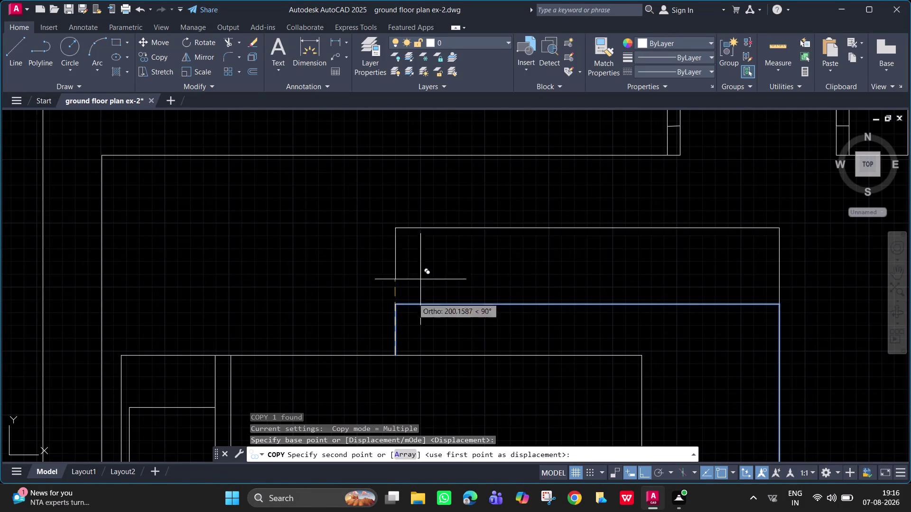
Pan and zoom across the floor plan to bring the target bedroom into view.
scroll(down, 3)
scroll(down, 3)
scroll(down, 3)
middle_drag(500, 181, 502, 230)
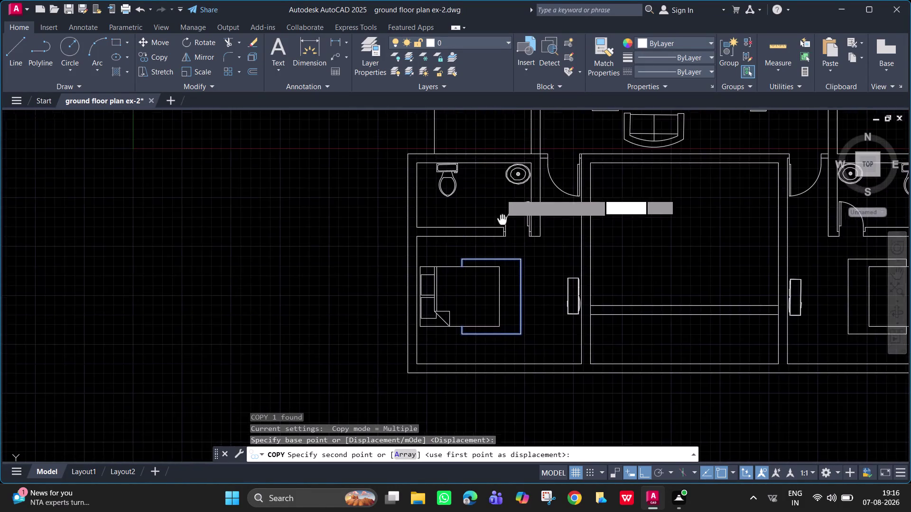
middle_drag(502, 230, 483, 317)
scroll(down, 3)
middle_drag(482, 197, 472, 336)
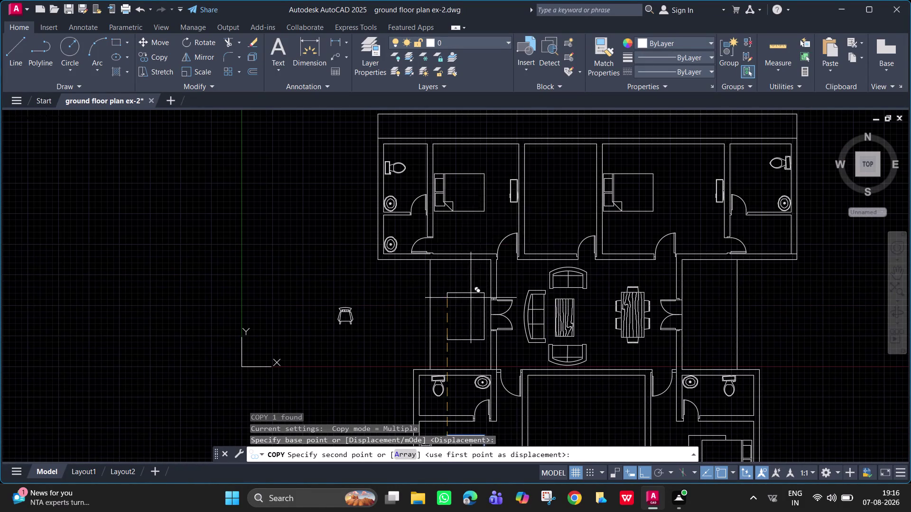
scroll(up, 3)
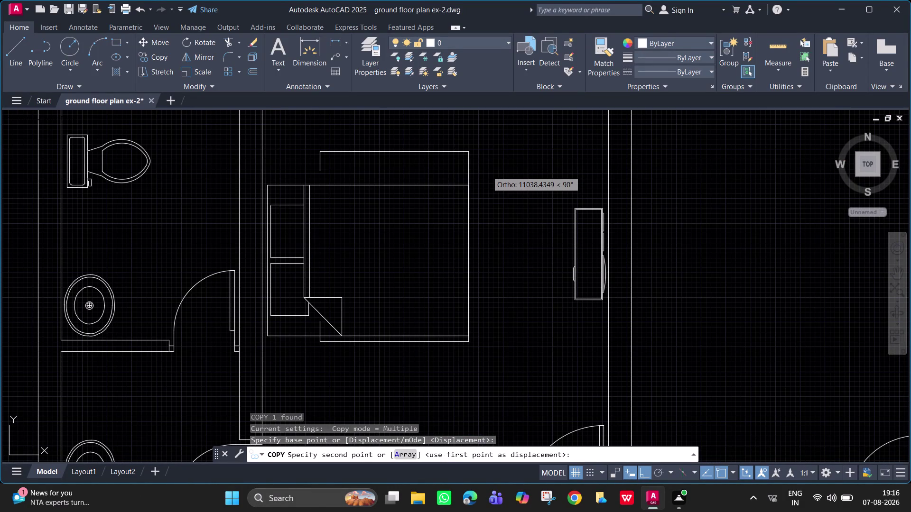
With Ortho off, place the outline copy at the bedroom's wall corner and end copying.
key(F8)
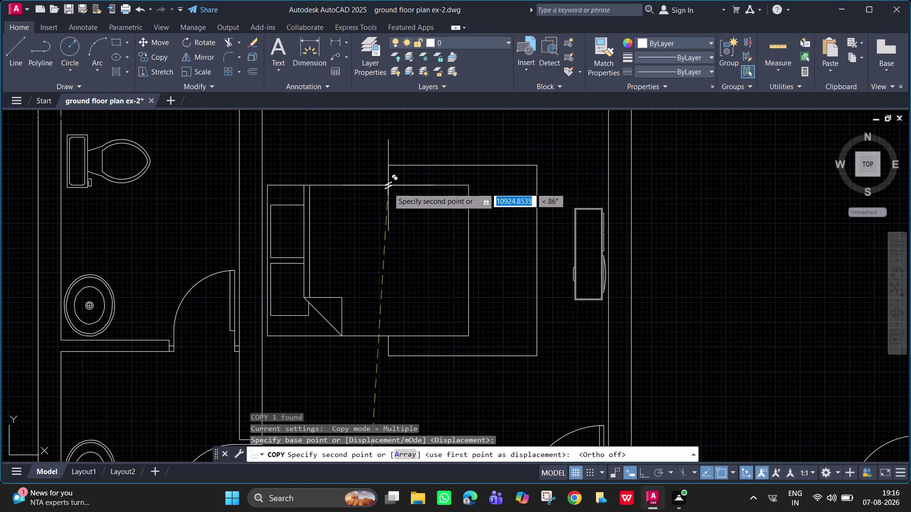
scroll(up, 3)
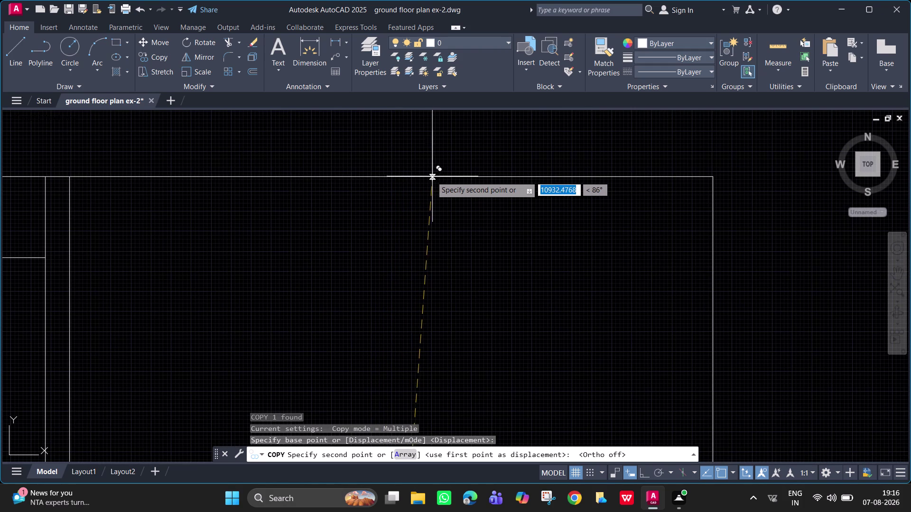
click(399, 178)
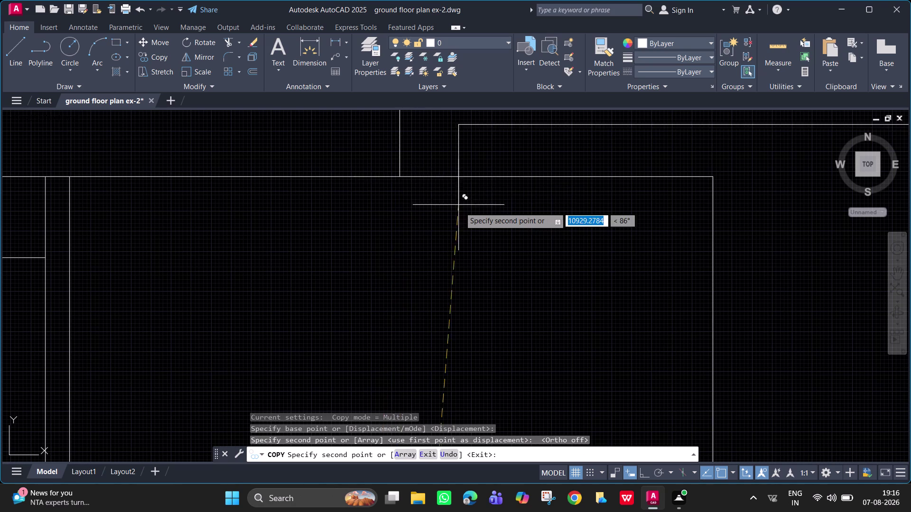
scroll(down, 3)
key(Escape)
key(grave)
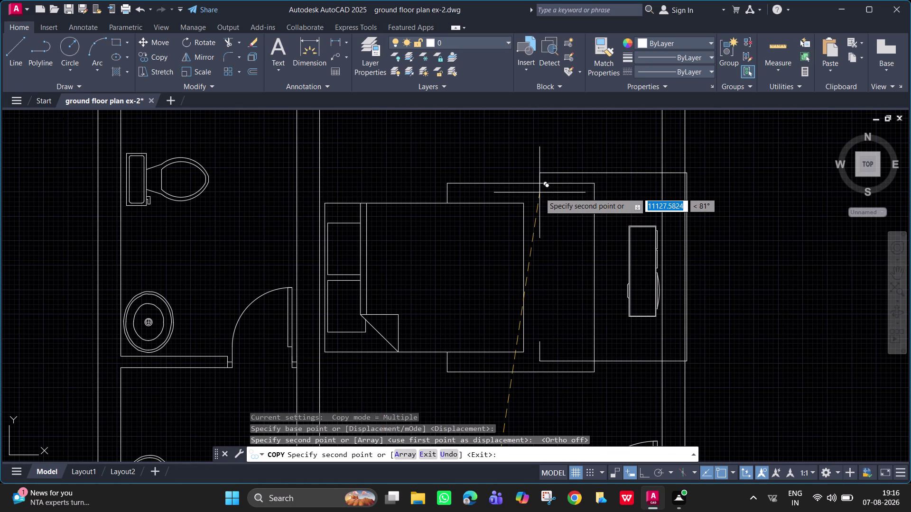
key(Escape)
key(Escape)
scroll(up, 3)
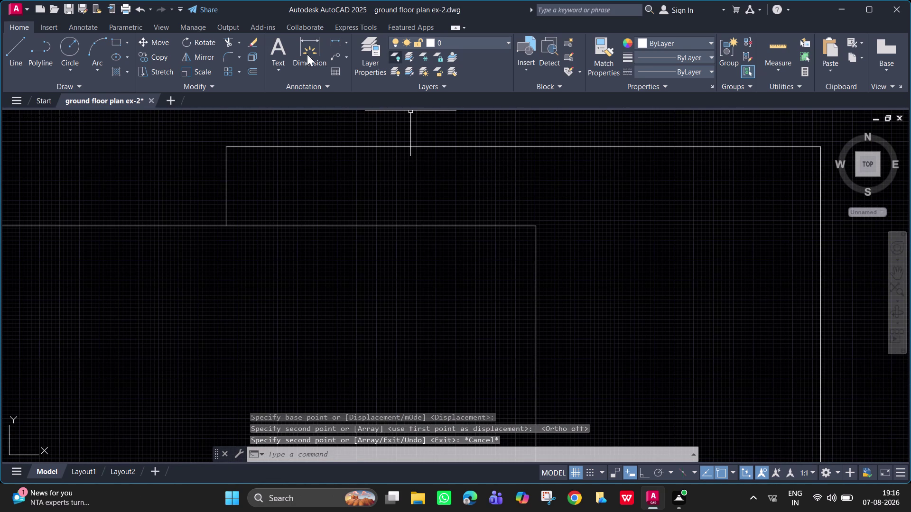
Measure between the two wall corners with a linear dimension, then cancel it.
click(338, 41)
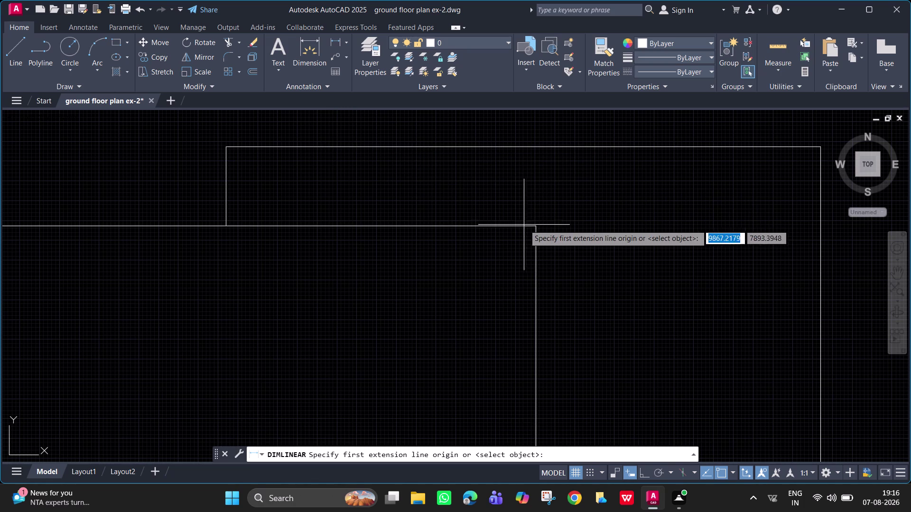
click(536, 227)
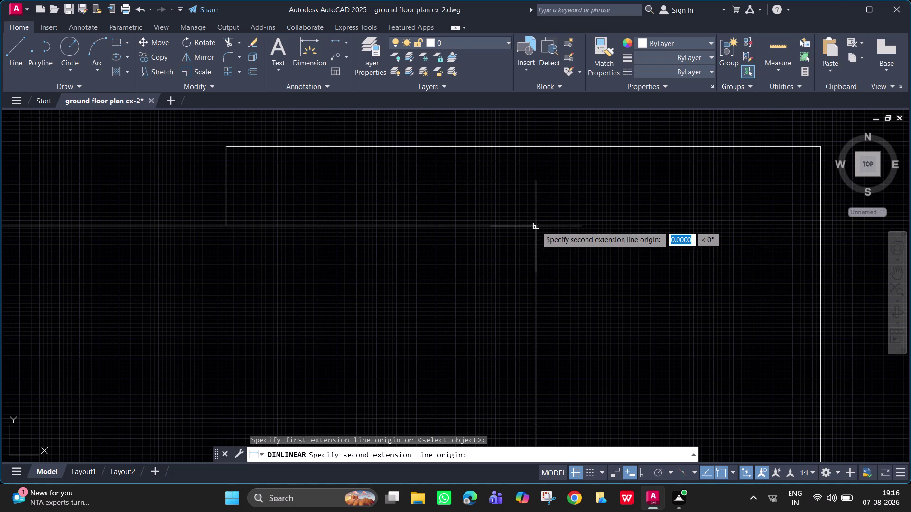
click(226, 228)
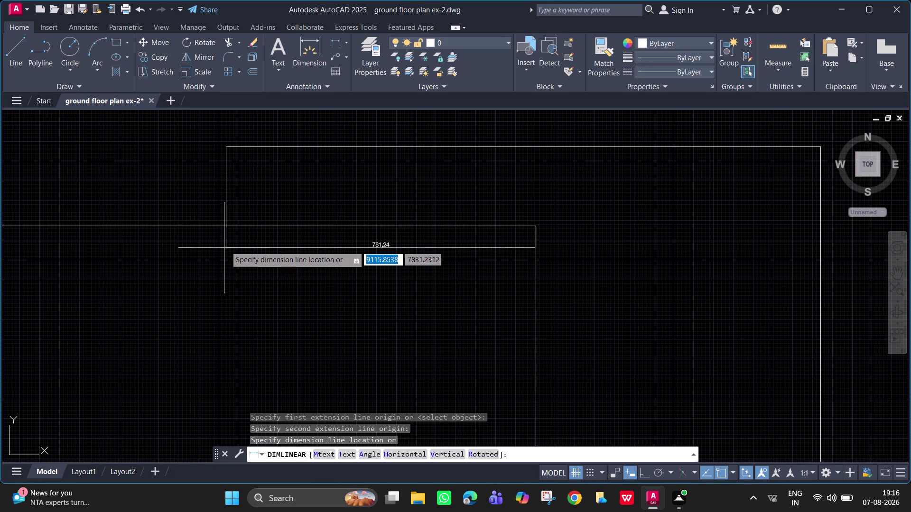
key(Escape)
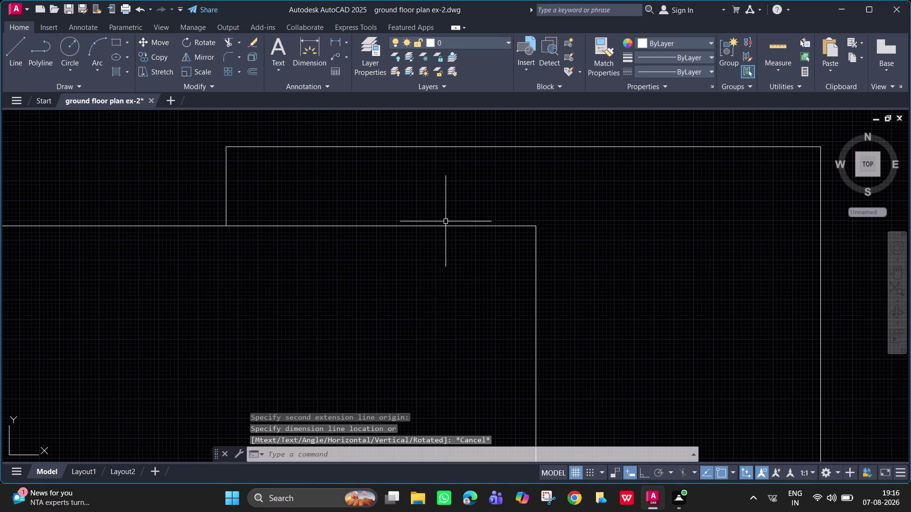
Draw a short vertical guide line tracked 962 units from the room's wall corner.
key(l)
key(Return)
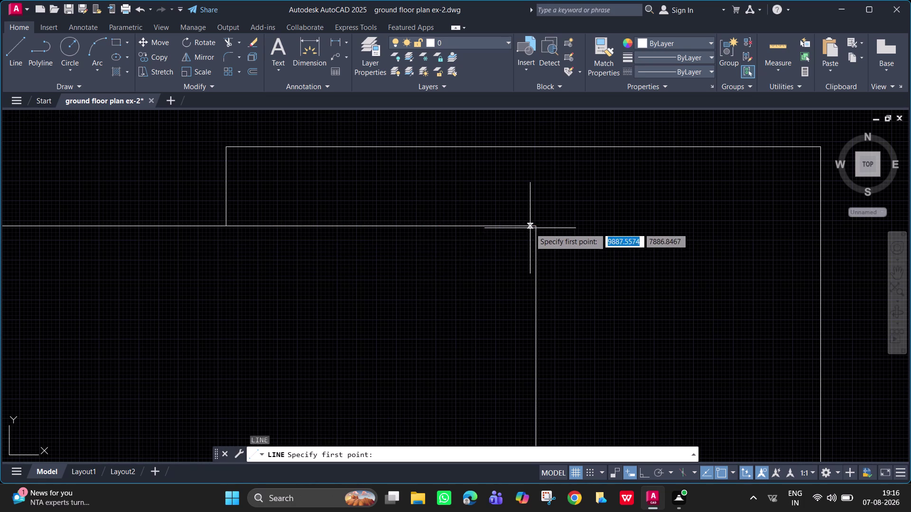
click(535, 228)
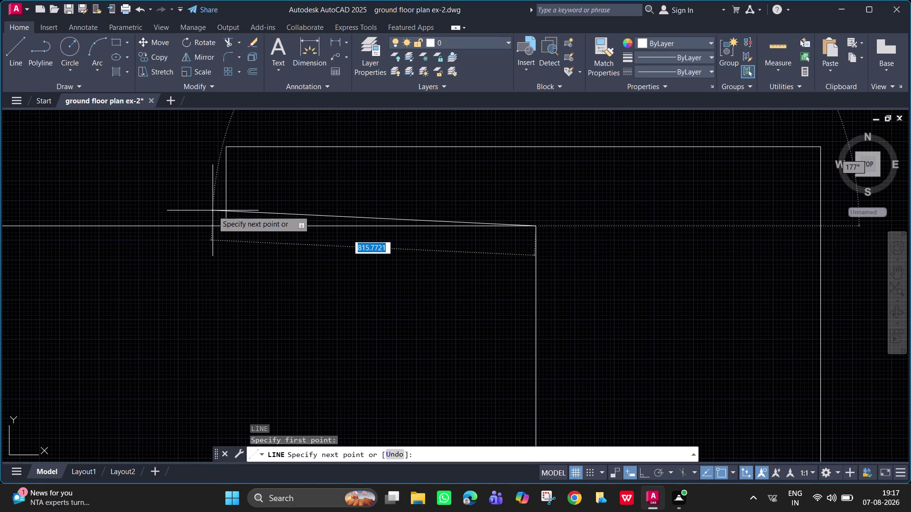
text(tk)
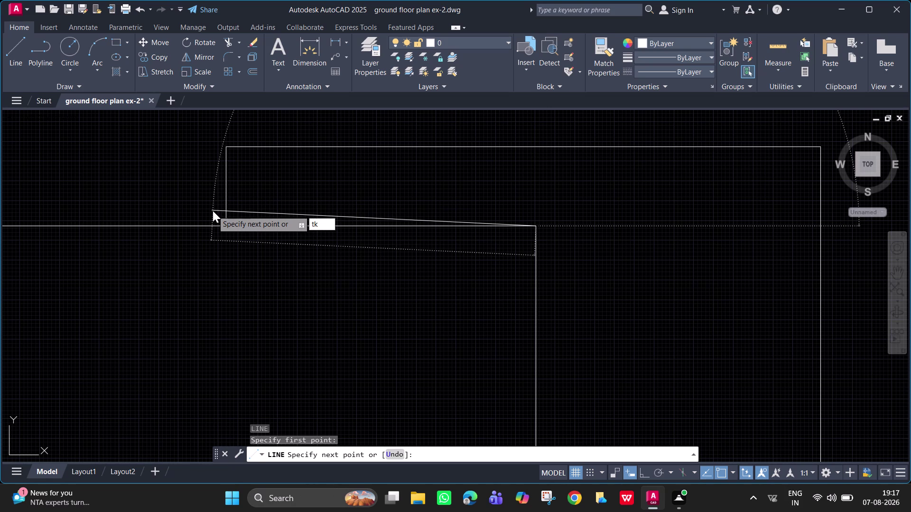
key(Return)
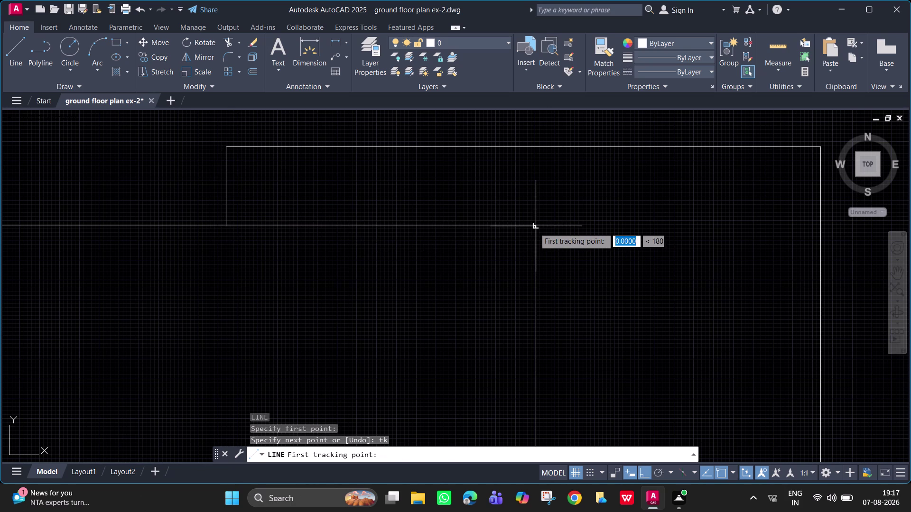
click(536, 228)
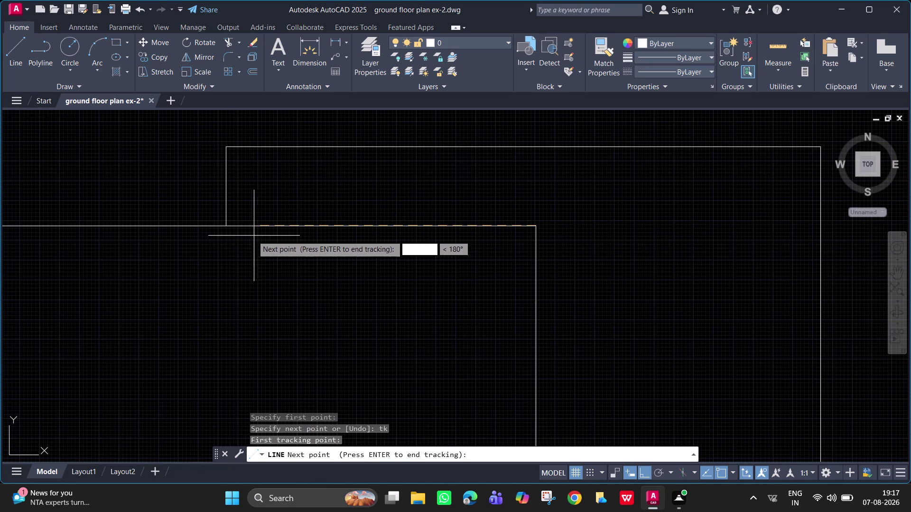
text(962)
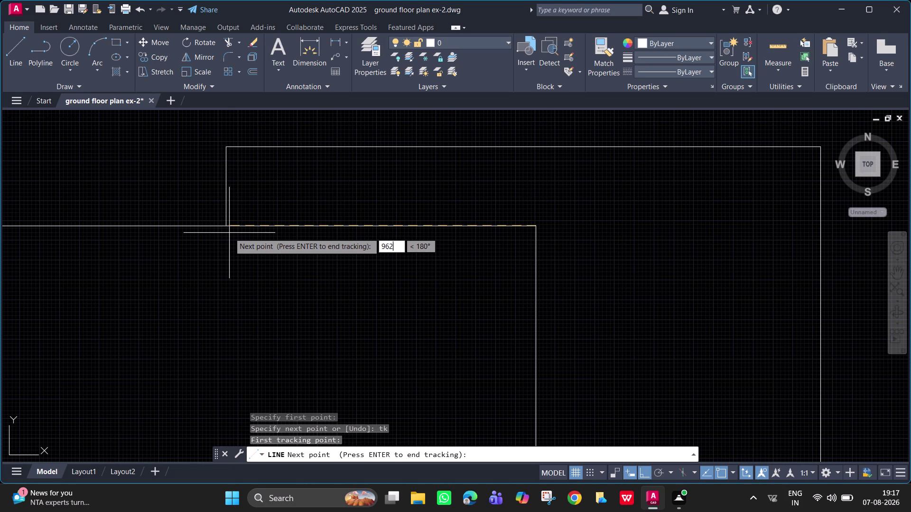
key(Return)
key(Return)
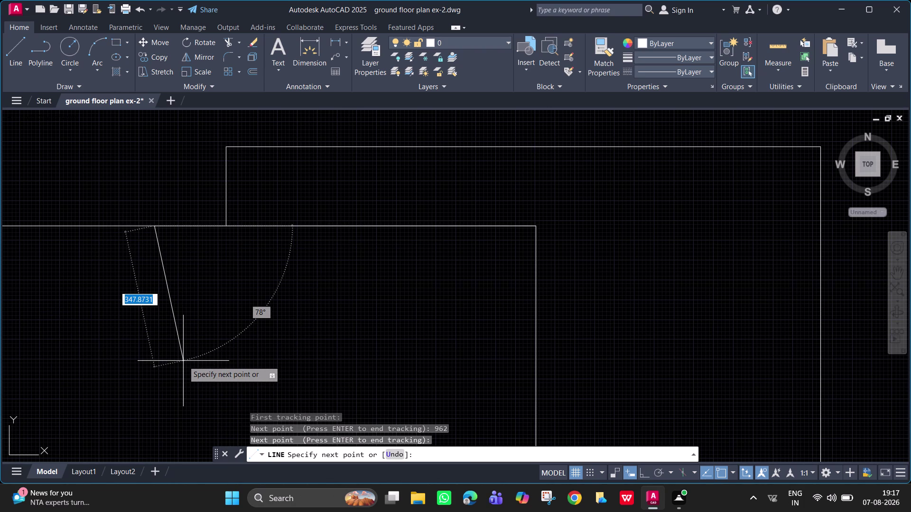
key(F8)
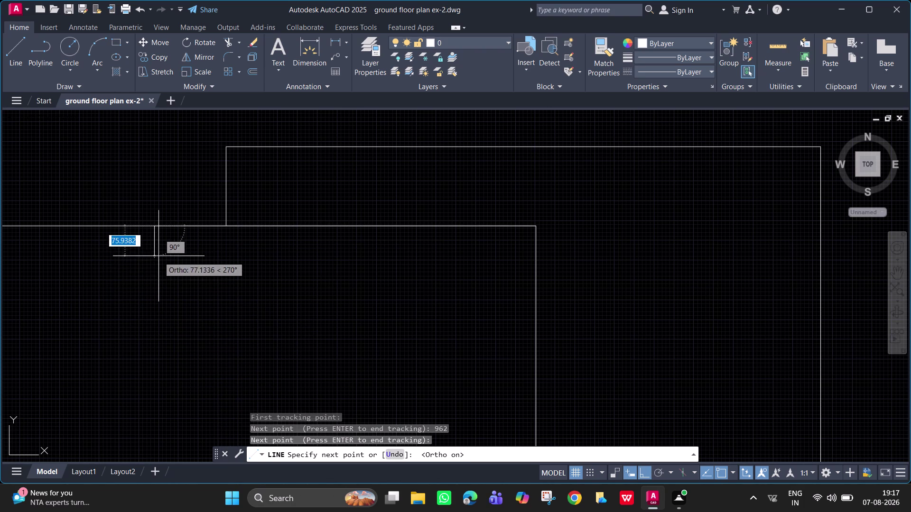
click(157, 252)
key(space)
key(Escape)
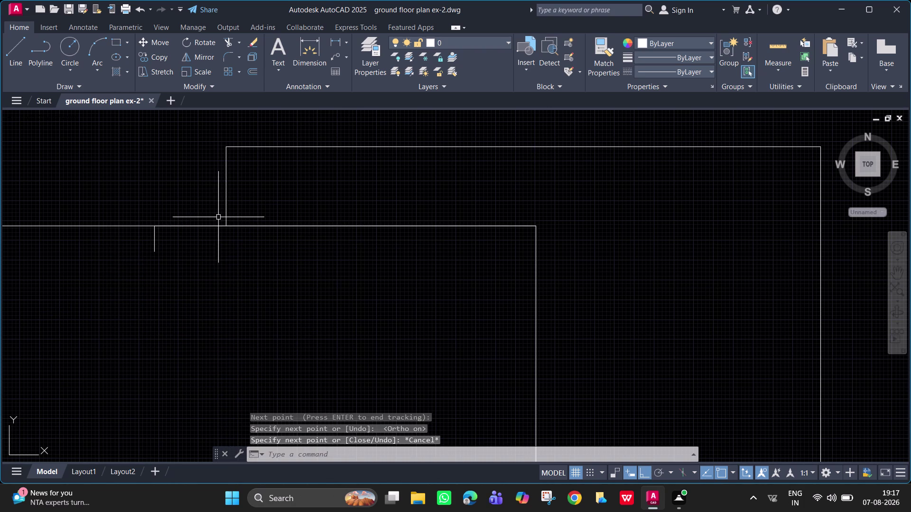
Move the copied rectangle so its corner lands on the guide line.
key(F8)
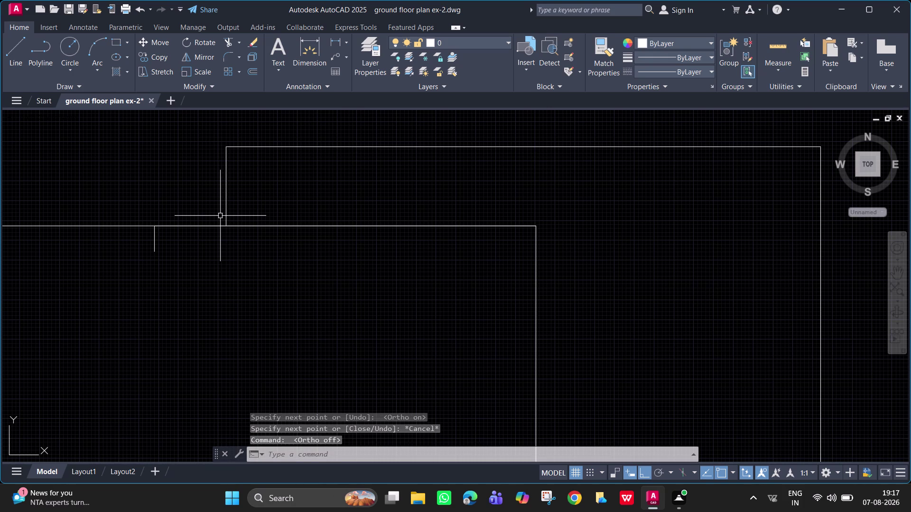
click(227, 211)
text(m)
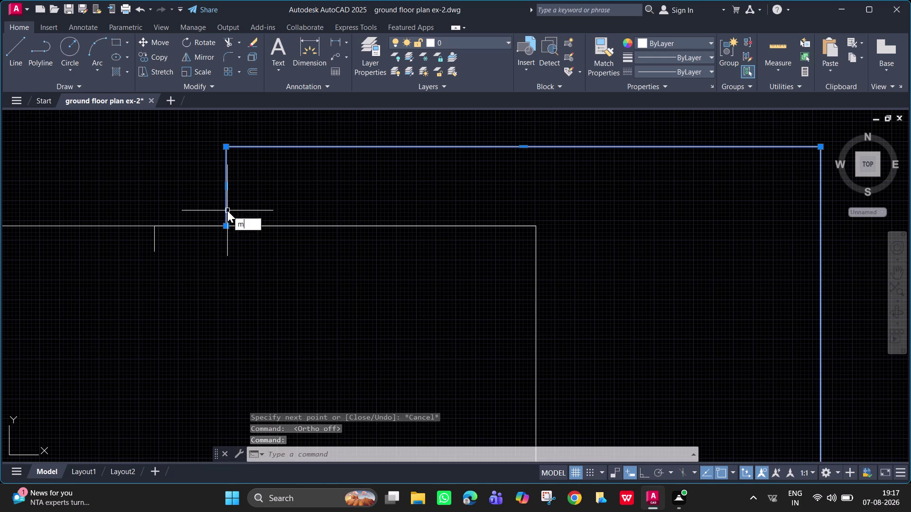
key(space)
scroll(up, 3)
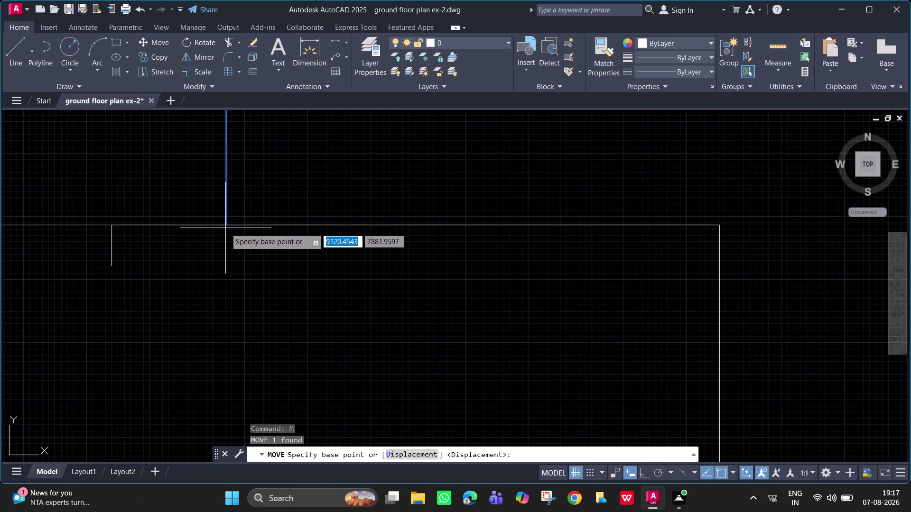
click(226, 226)
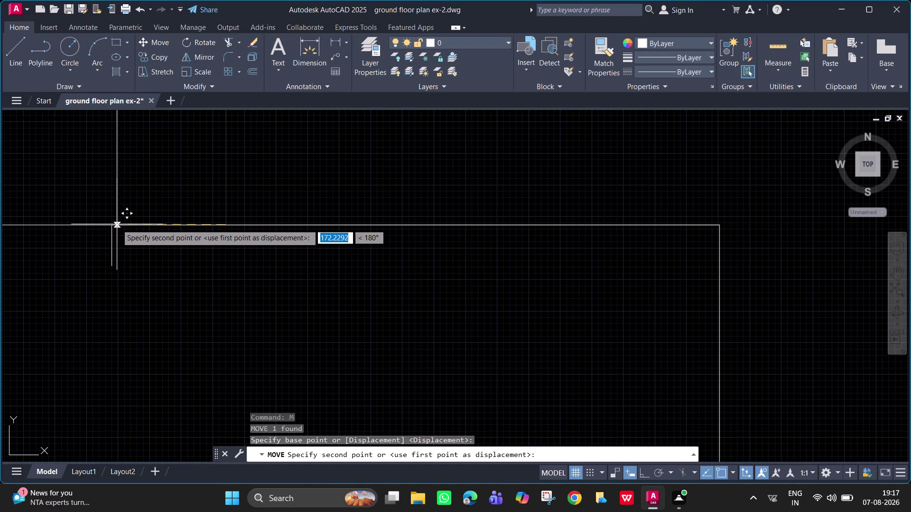
click(110, 223)
scroll(down, 3)
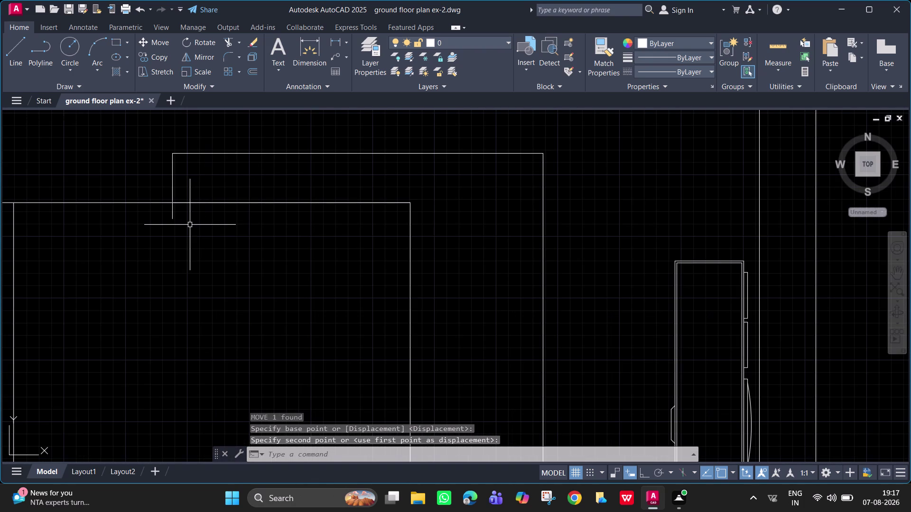
Fix a mistyped command, start Trim, then cancel it.
text(rt)
key(BackSpace)
key(BackSpace)
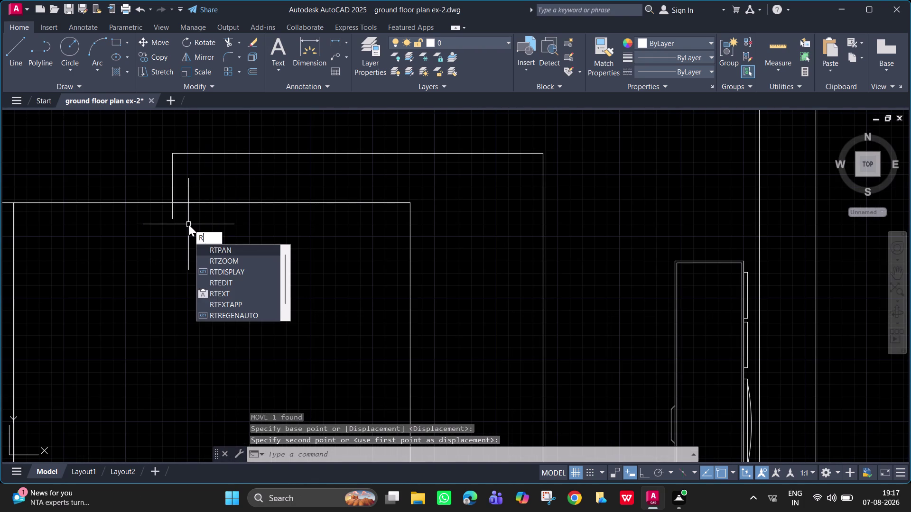
key(BackSpace)
key(BackSpace)
key(BackSpace)
text(tr)
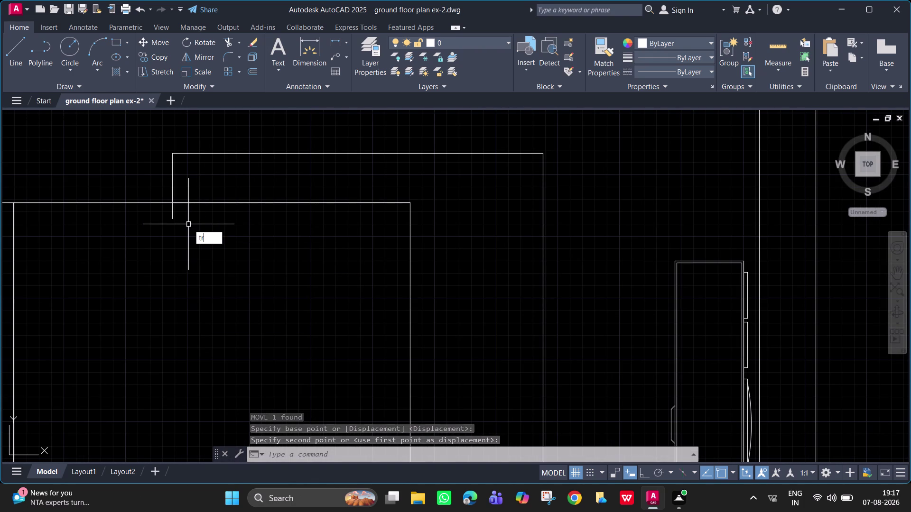
key(space)
click(173, 213)
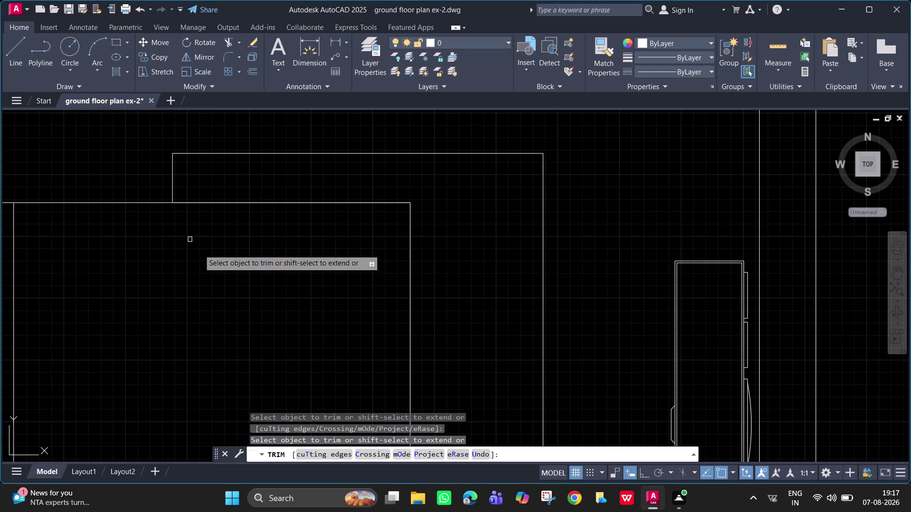
scroll(down, 3)
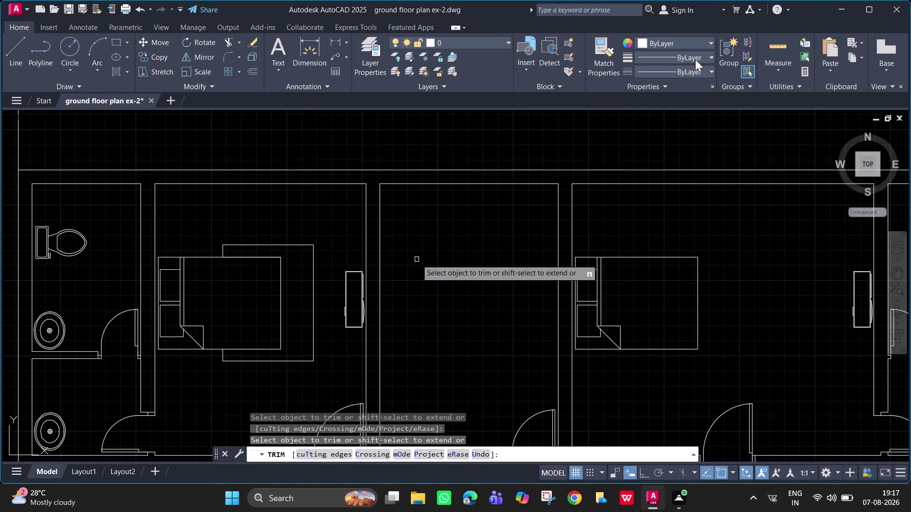
key(Escape)
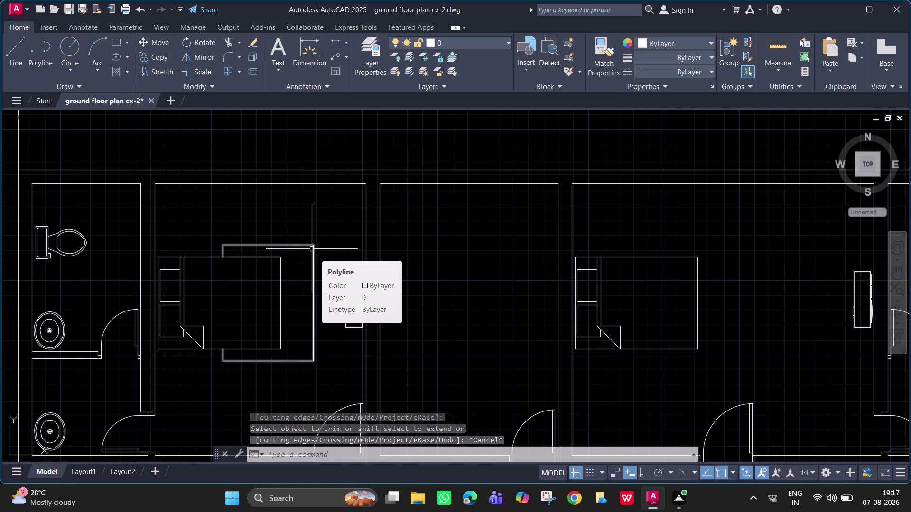
With Ortho on, copy the left bed outline to the matching corner in the right bedroom.
key(F8)
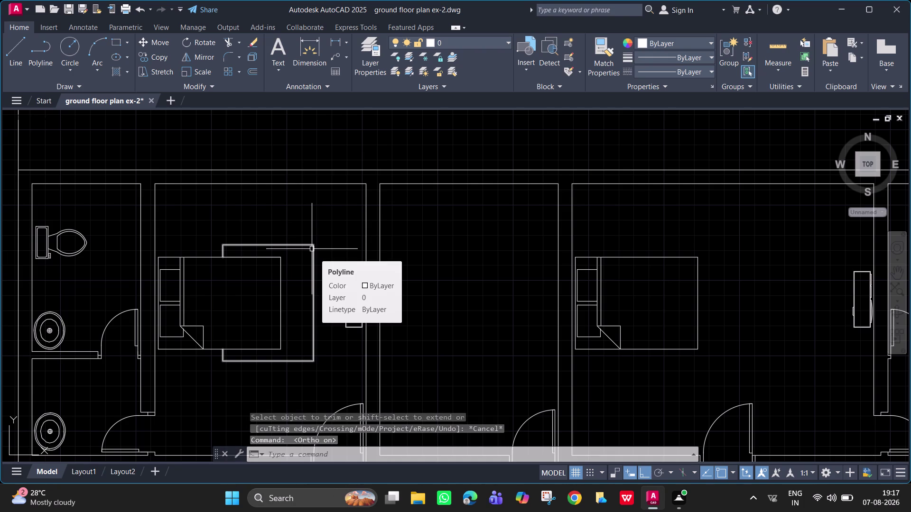
click(312, 249)
text(c)
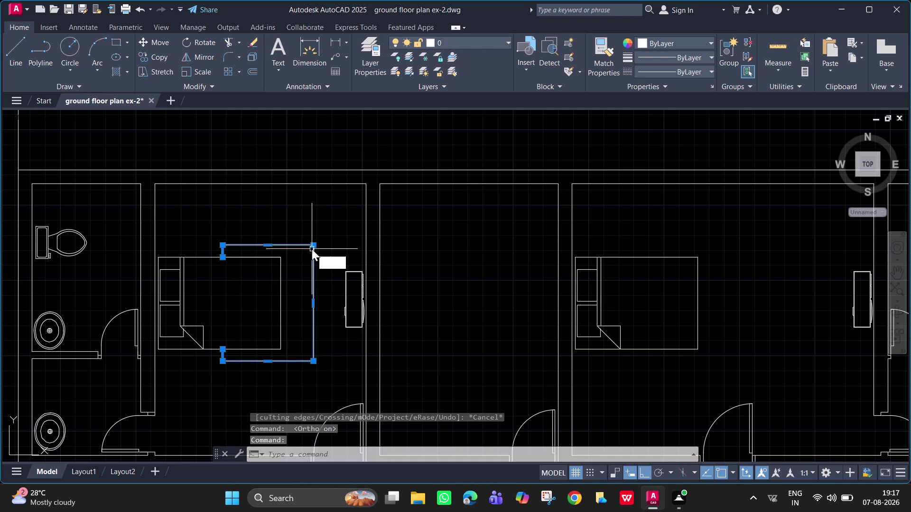
text(o)
key(space)
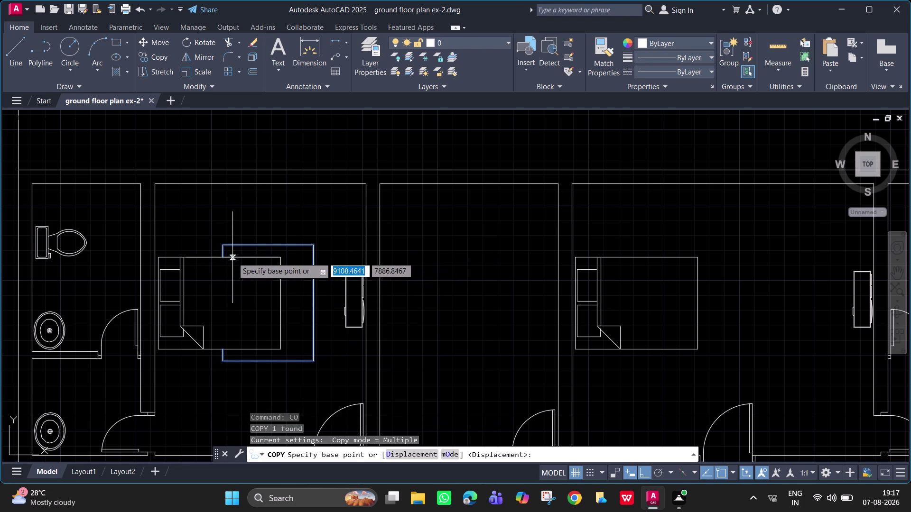
click(221, 256)
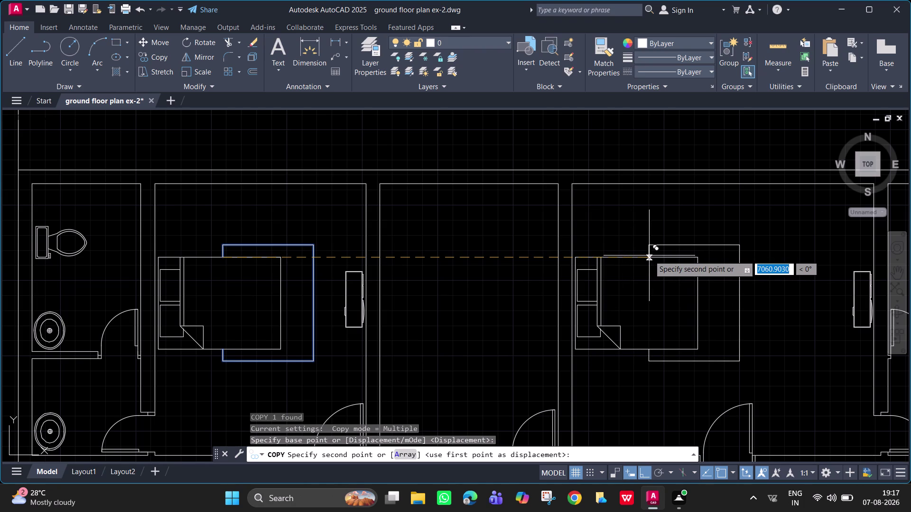
scroll(up, 3)
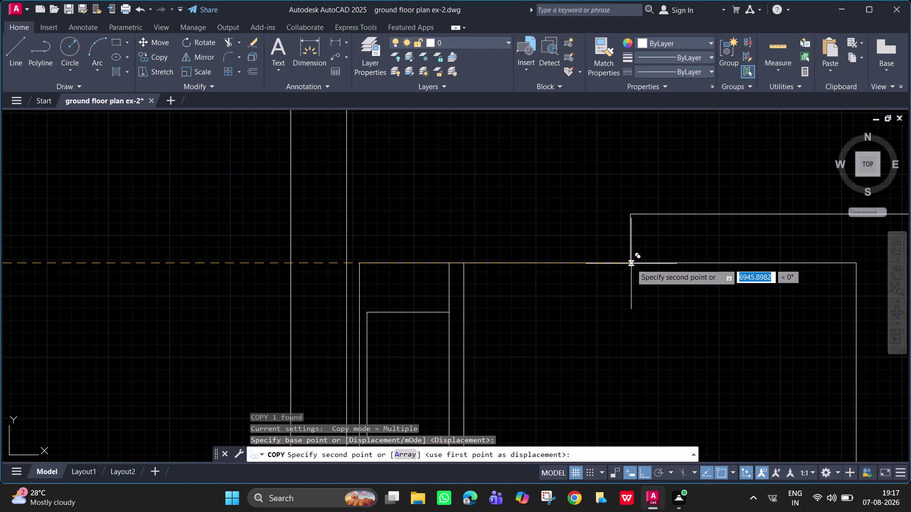
click(626, 263)
key(space)
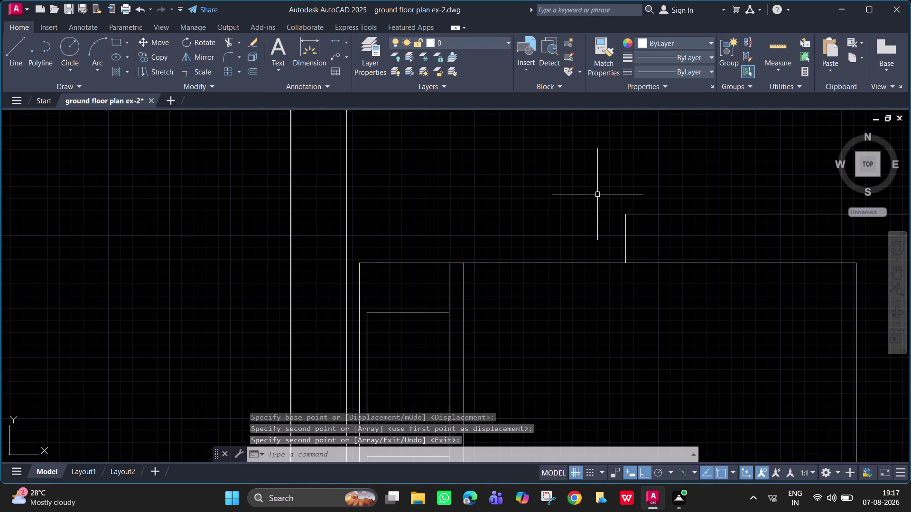
middle_drag(598, 195, 447, 167)
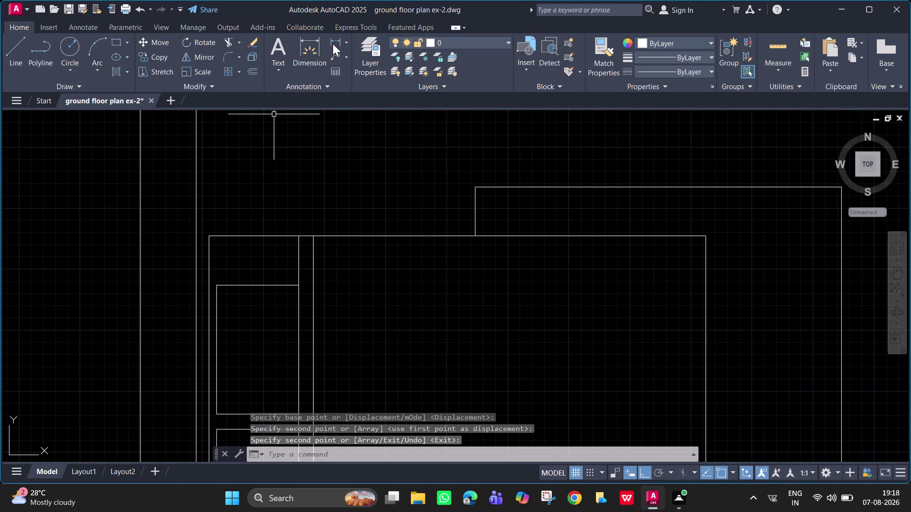
Add a temporary 962 linear dimension from the right bedroom's wall corner.
click(339, 42)
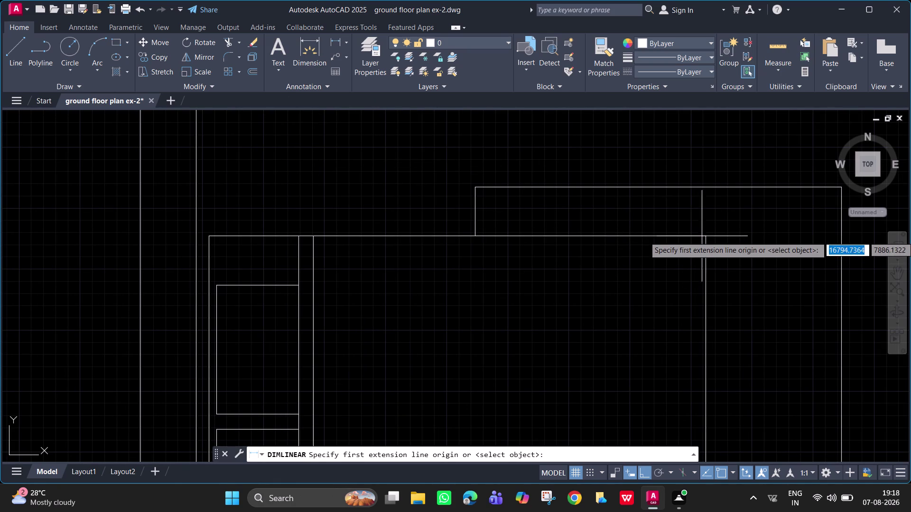
click(706, 237)
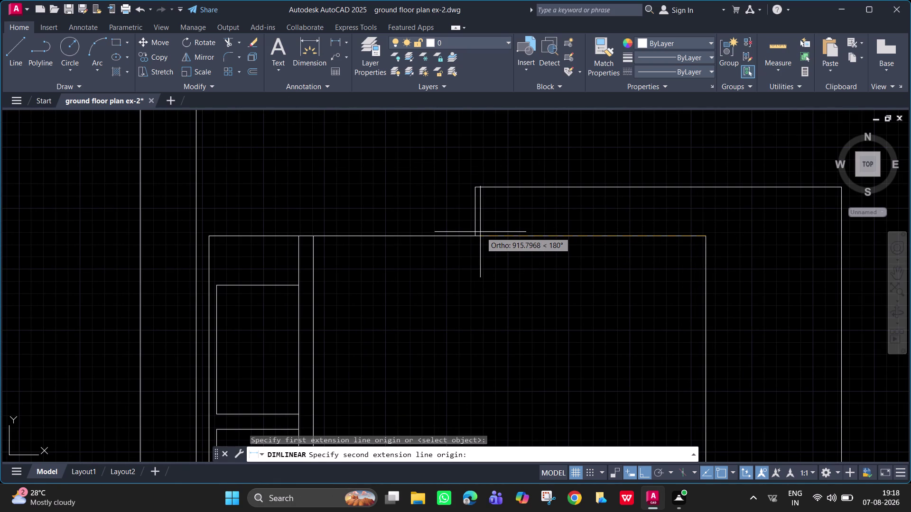
text(29)
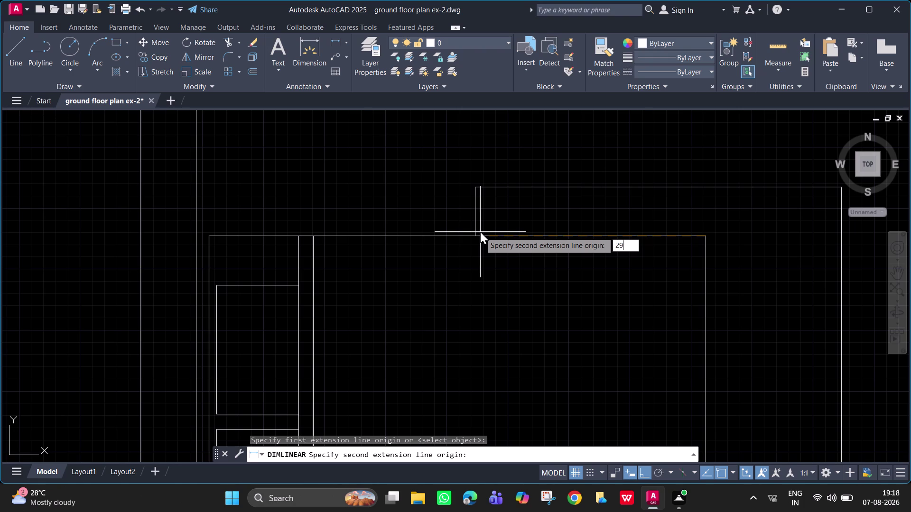
key(BackSpace)
key(BackSpace)
text(962)
key(Return)
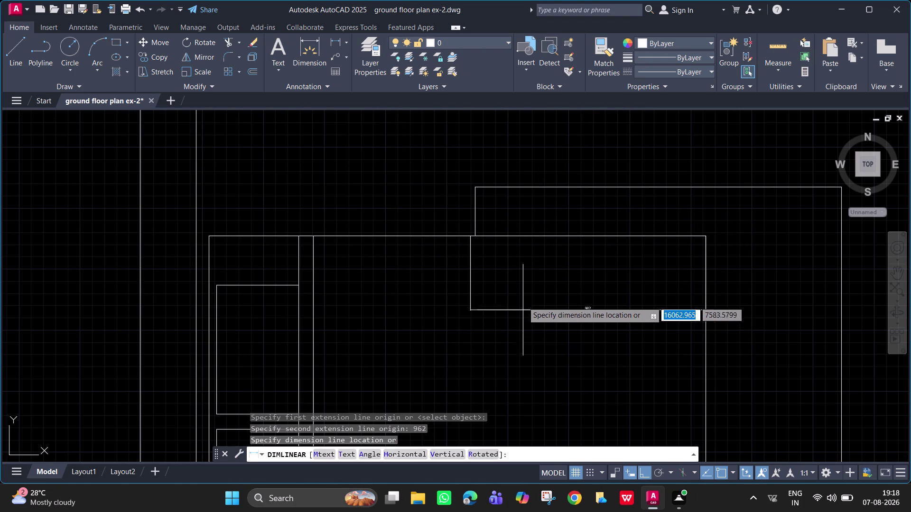
scroll(up, 3)
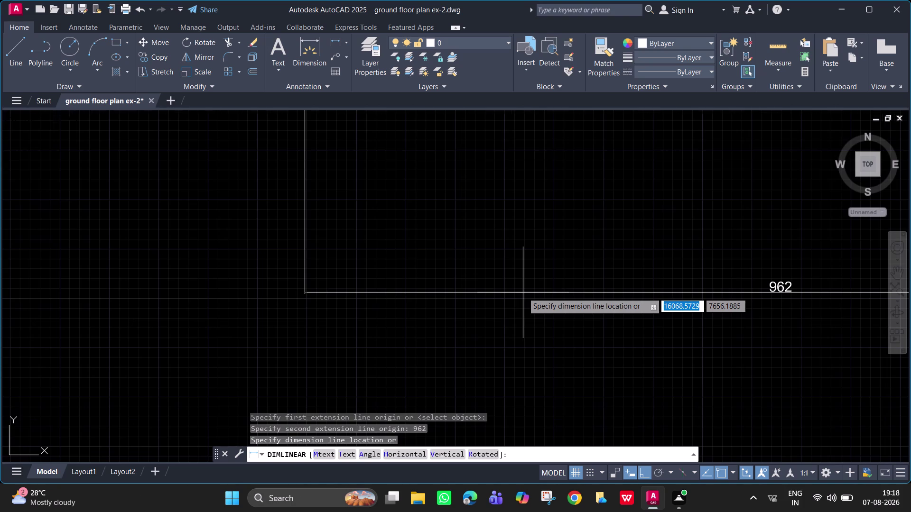
scroll(down, 3)
click(523, 292)
scroll(up, 3)
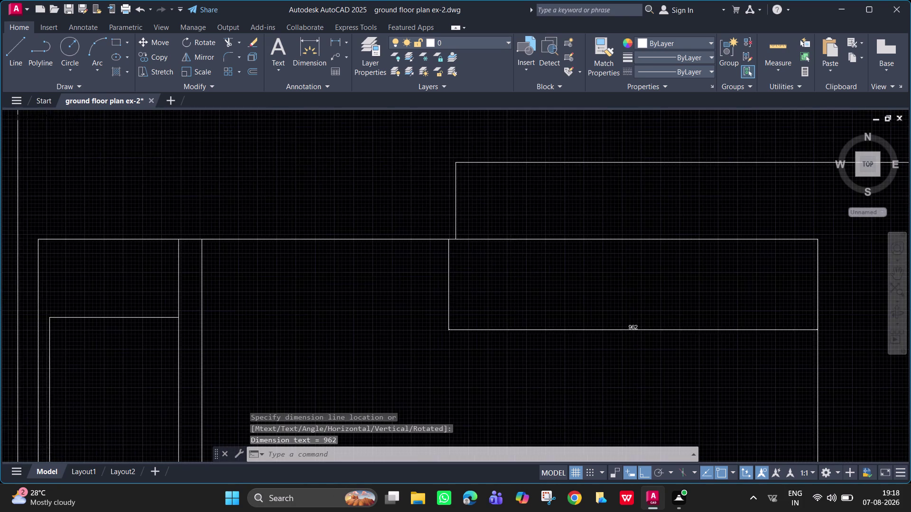
middle_drag(513, 269, 523, 288)
Nudge the copied bed outline slightly left to its new position.
click(428, 205)
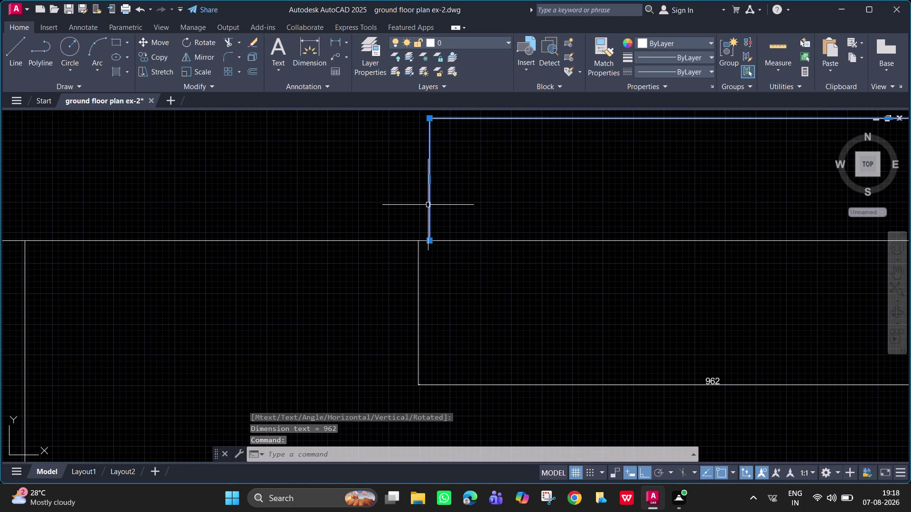
text(m)
key(space)
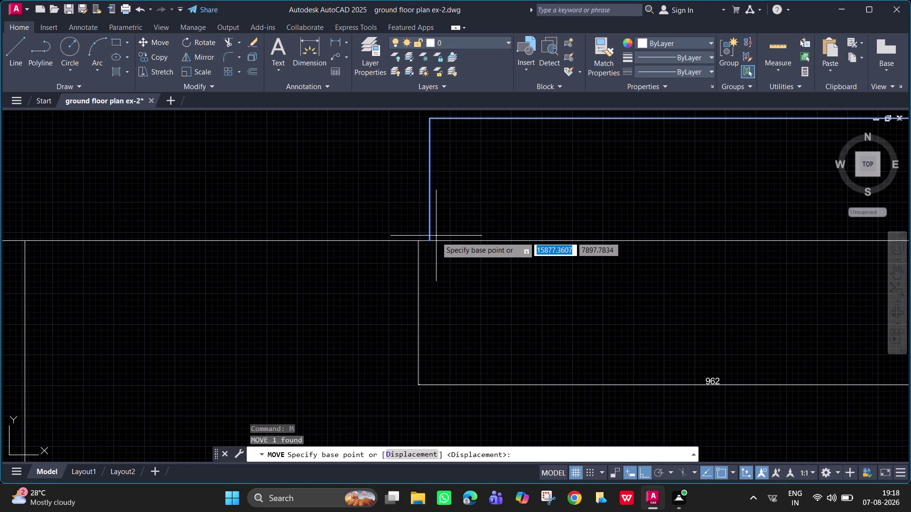
scroll(up, 3)
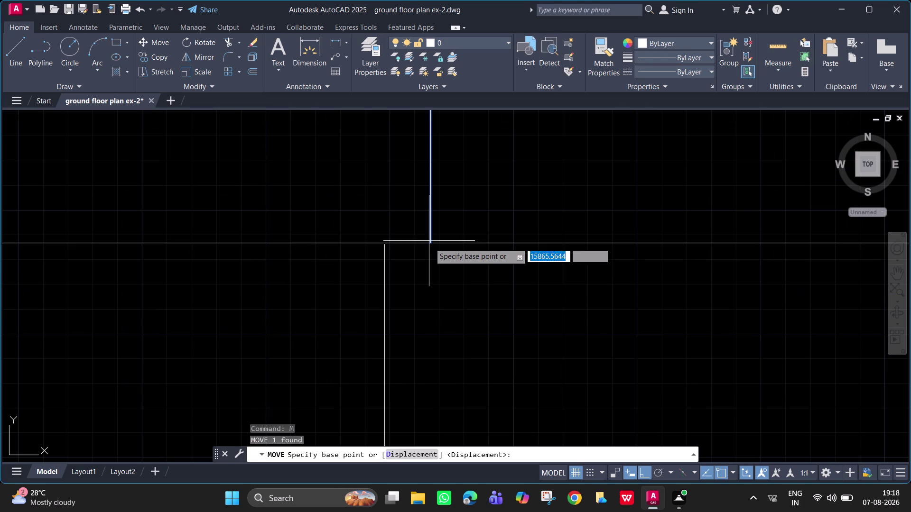
click(431, 244)
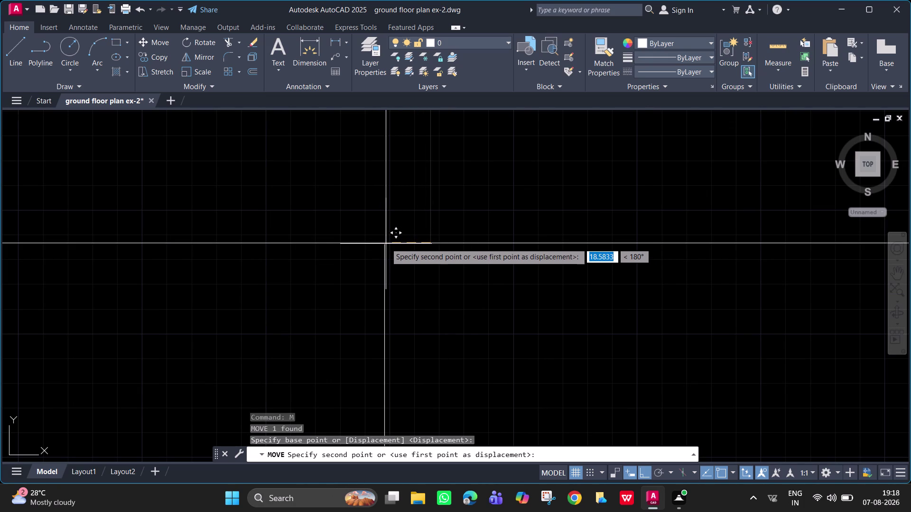
scroll(up, 3)
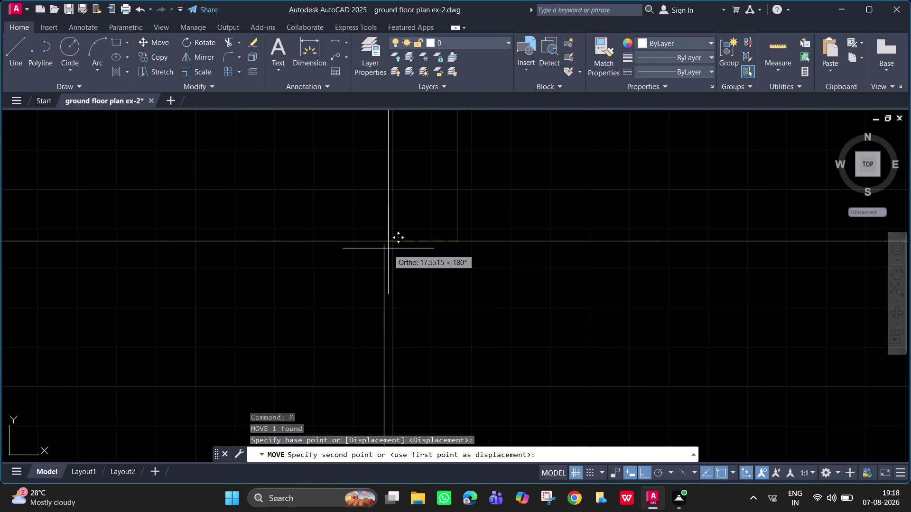
click(383, 244)
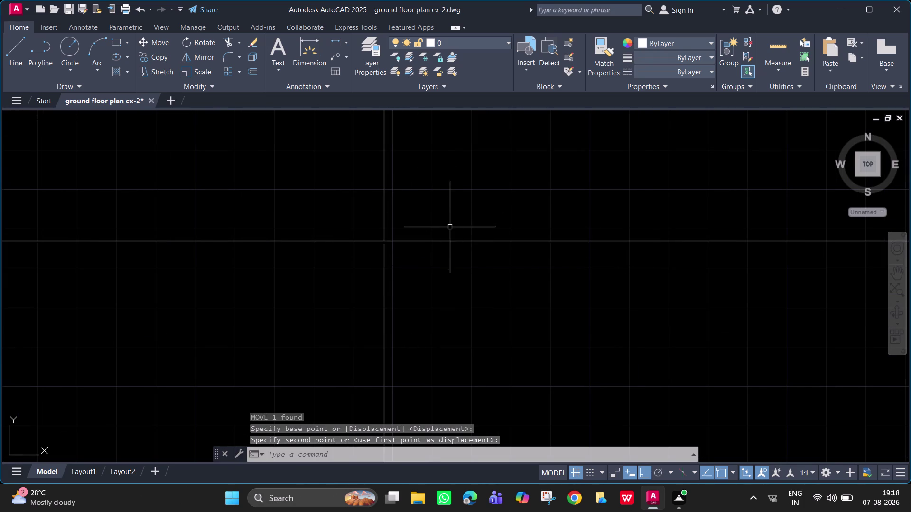
key(Escape)
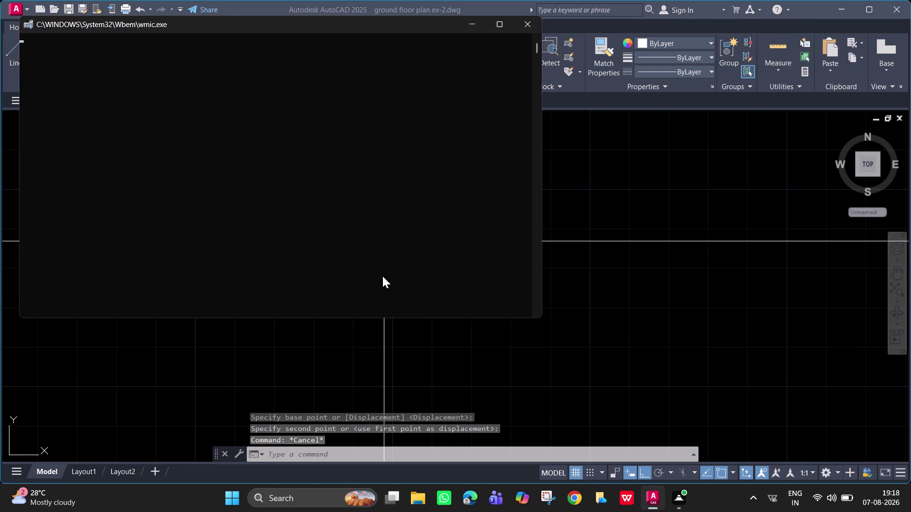
Close the stray console window and delete the temporary dimension.
click(532, 27)
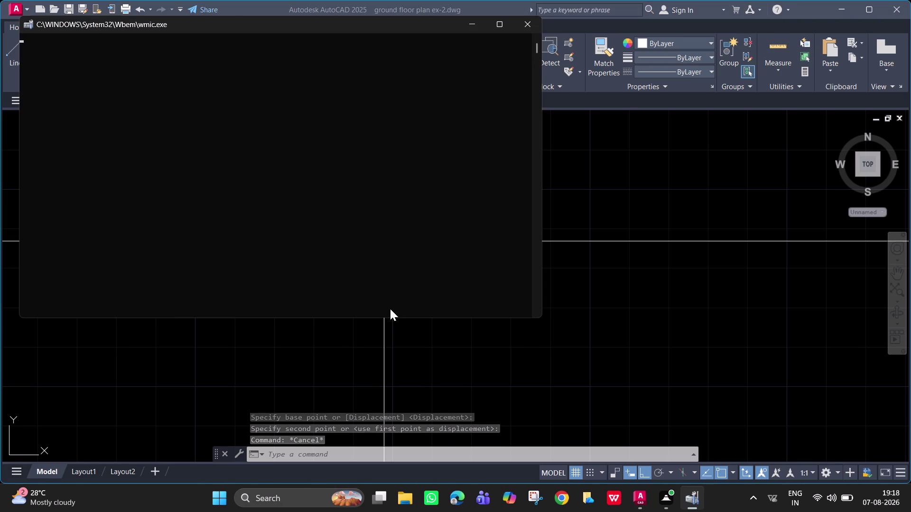
click(529, 24)
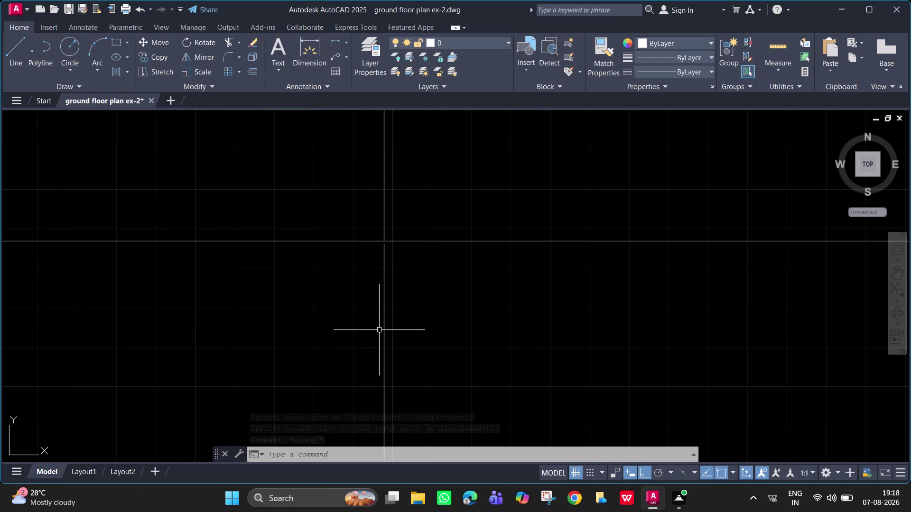
click(387, 336)
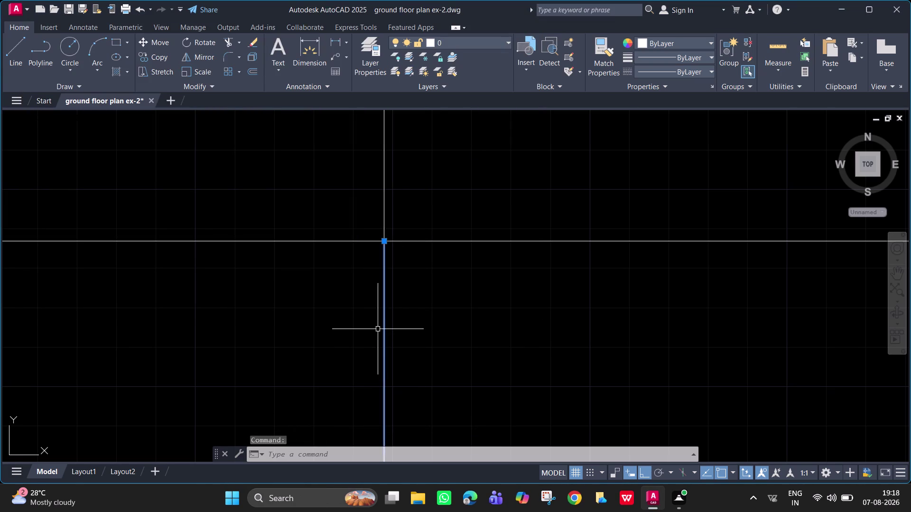
key(Delete)
scroll(down, 3)
scroll(down, 3)
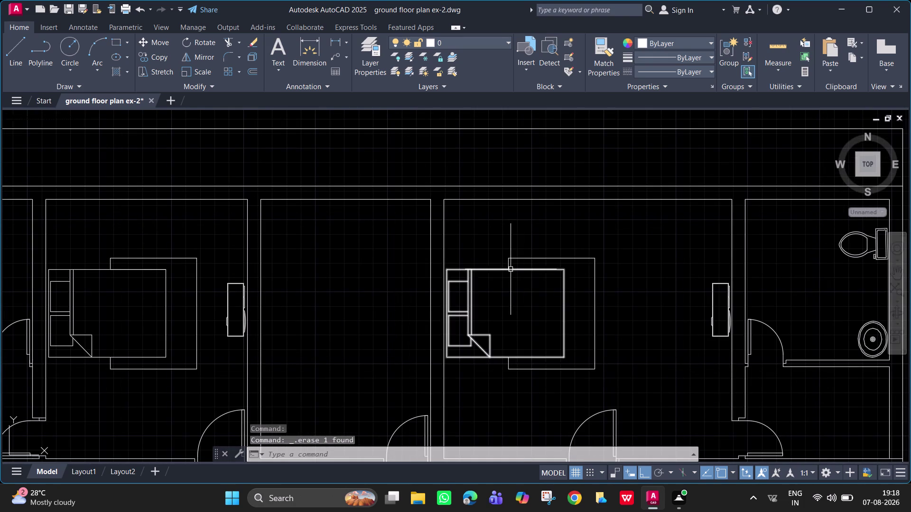
scroll(down, 3)
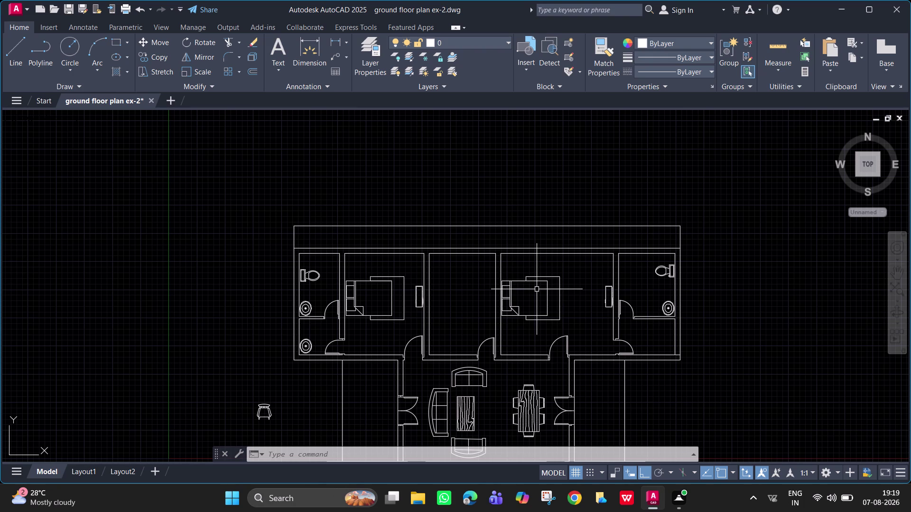
scroll(up, 3)
scroll(up, 3)
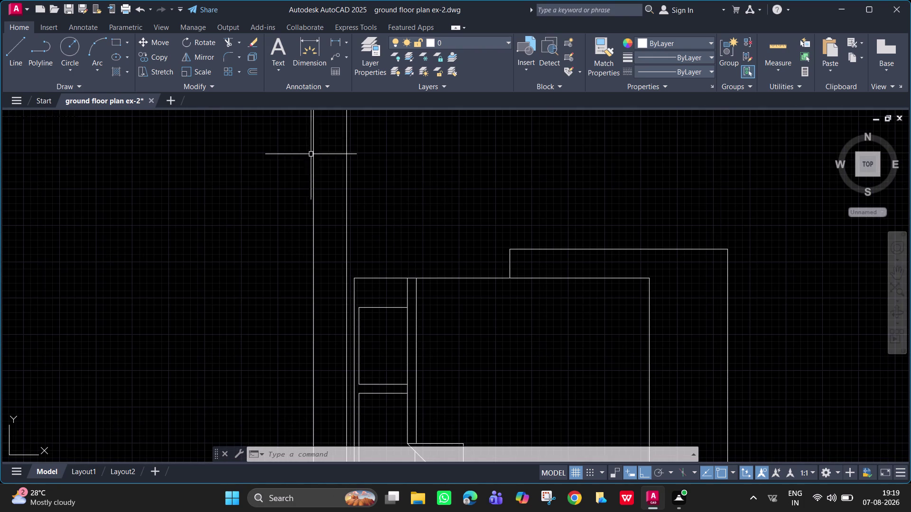
click(338, 40)
click(509, 278)
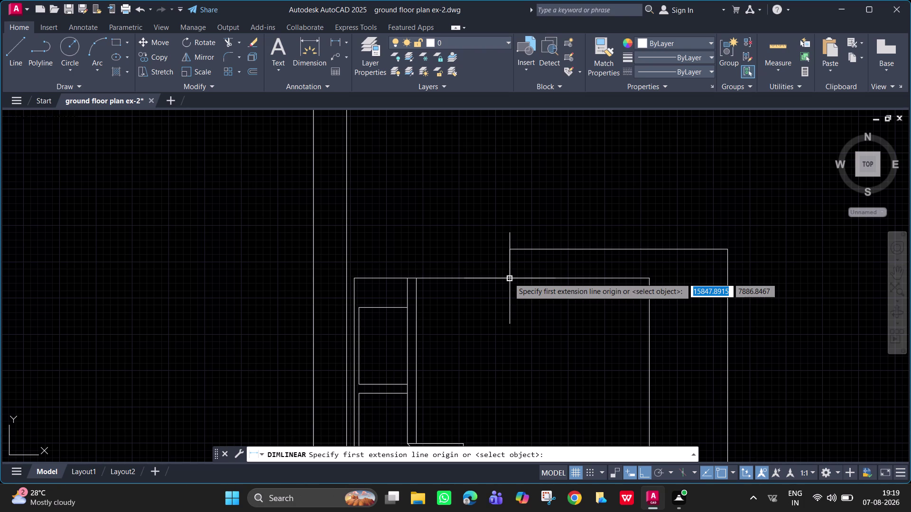
click(509, 250)
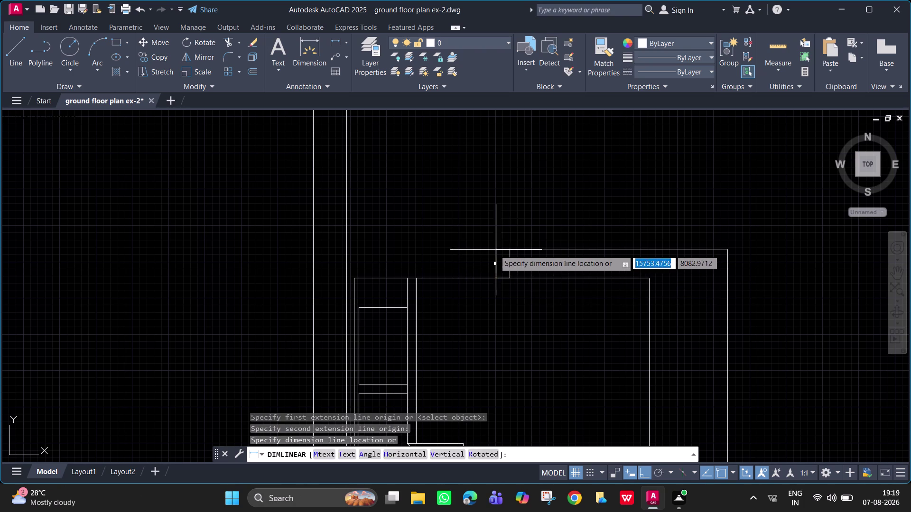
click(493, 250)
scroll(up, 3)
scroll(down, 3)
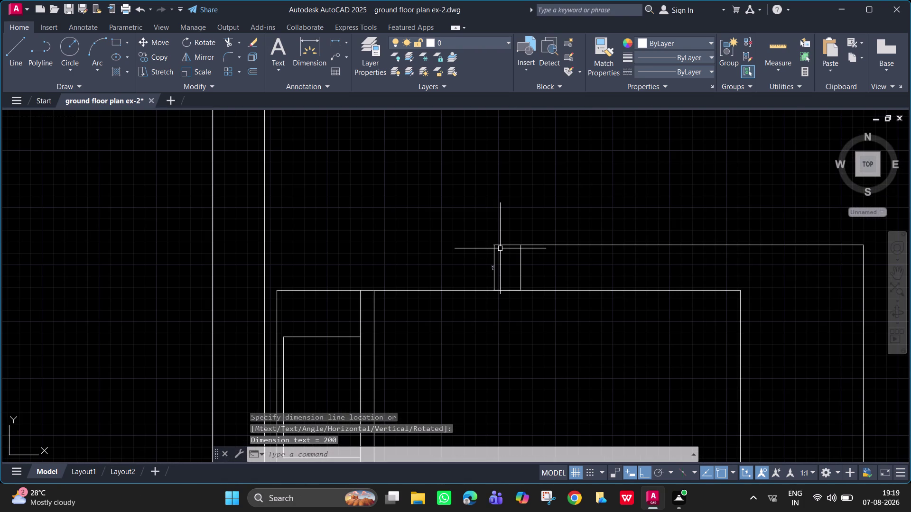
click(498, 245)
key(Delete)
scroll(down, 3)
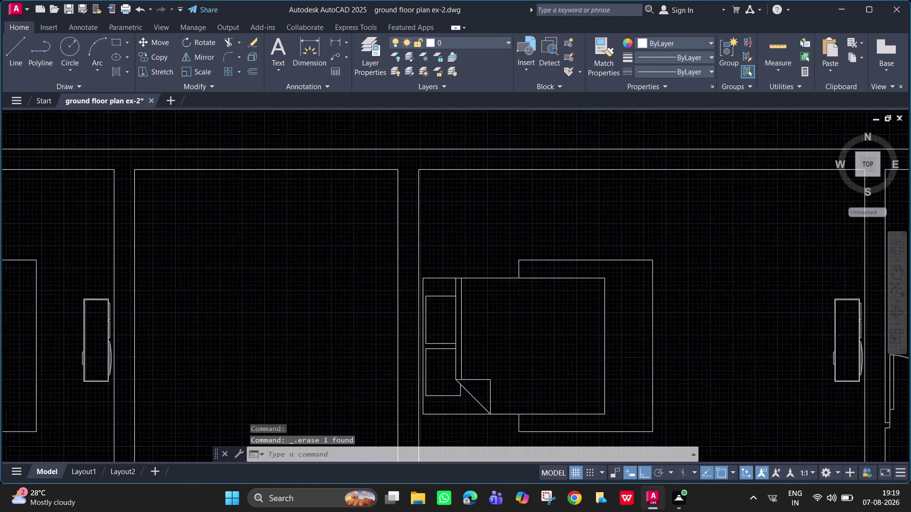
scroll(down, 3)
middle_drag(530, 282, 528, 237)
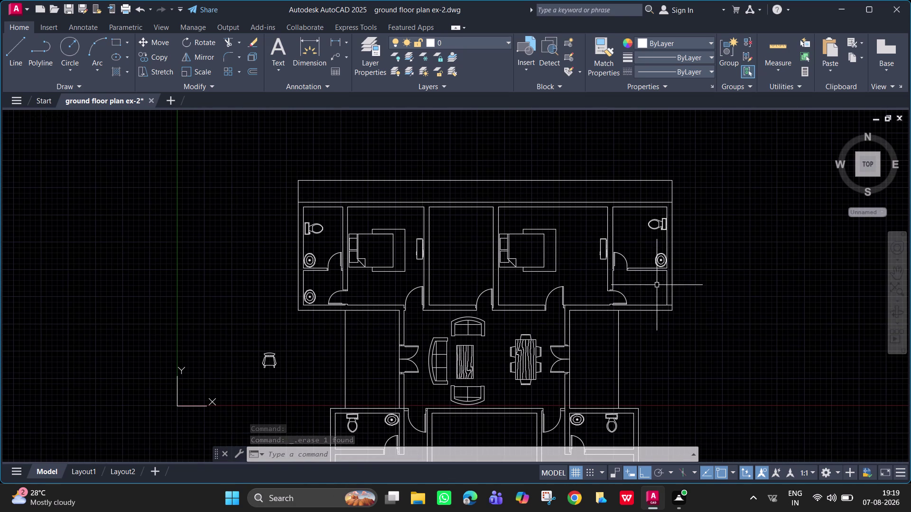
middle_drag(692, 347, 666, 280)
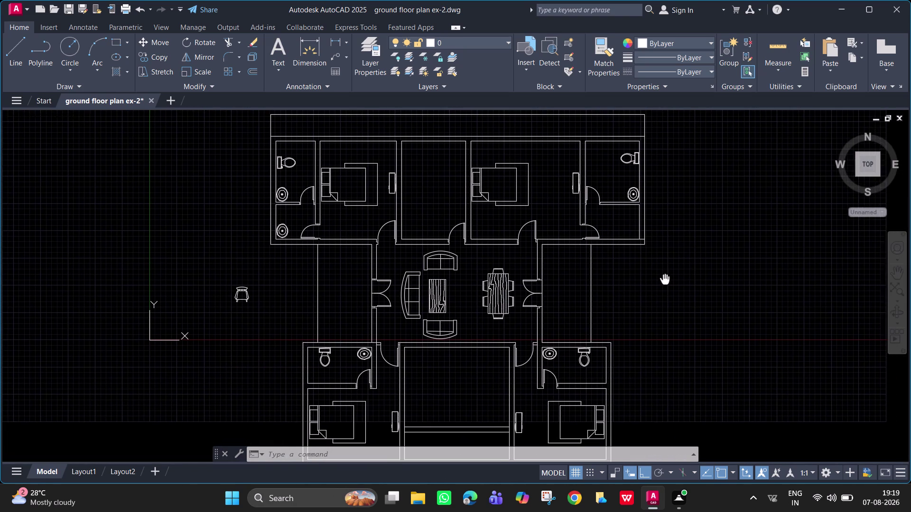
middle_drag(666, 281, 668, 280)
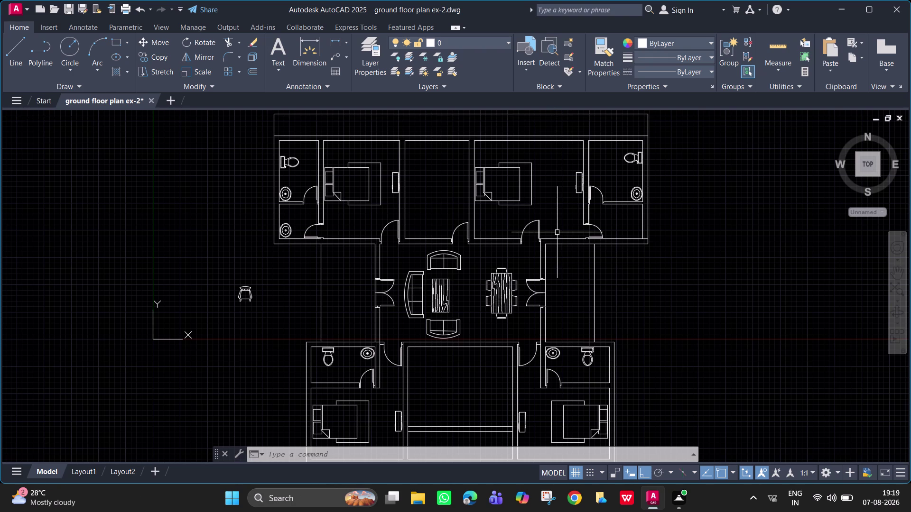
scroll(down, 3)
middle_drag(557, 252, 557, 197)
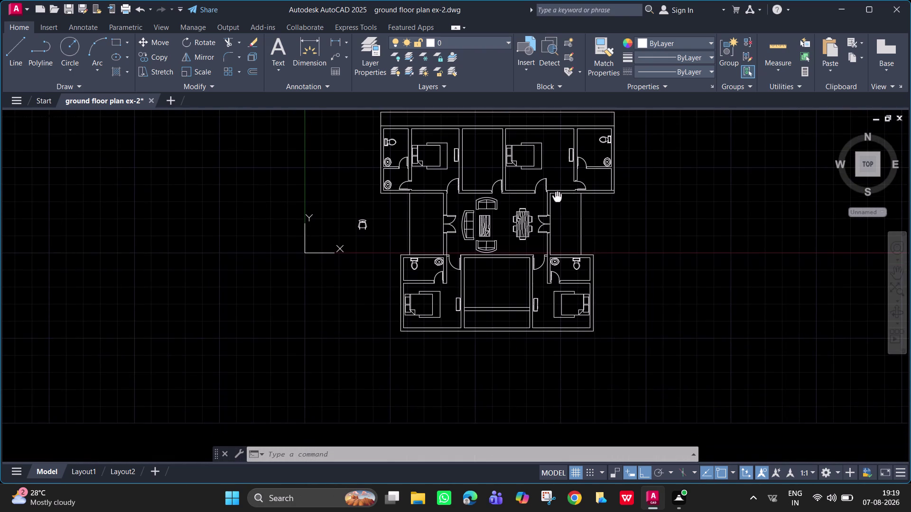
scroll(up, 3)
scroll(up, 3)
middle_drag(567, 298, 602, 220)
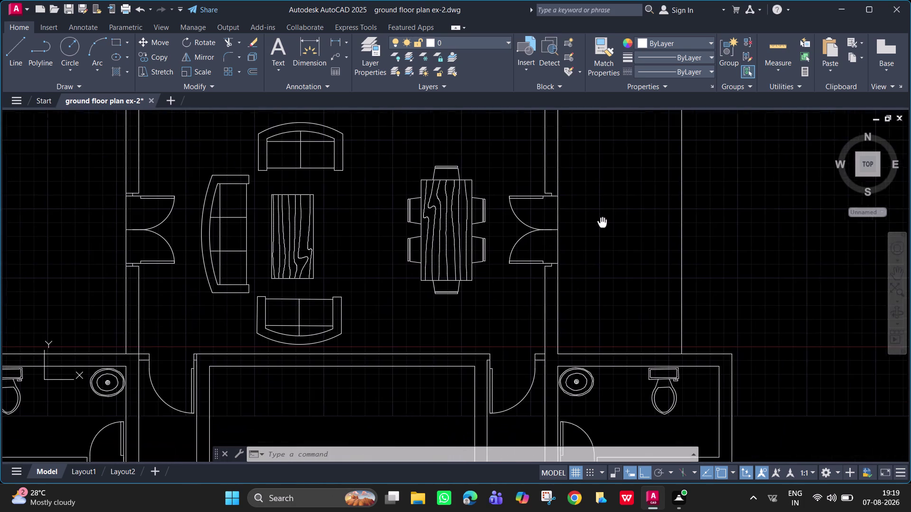
middle_drag(602, 219, 605, 199)
scroll(down, 3)
middle_drag(606, 199, 588, 261)
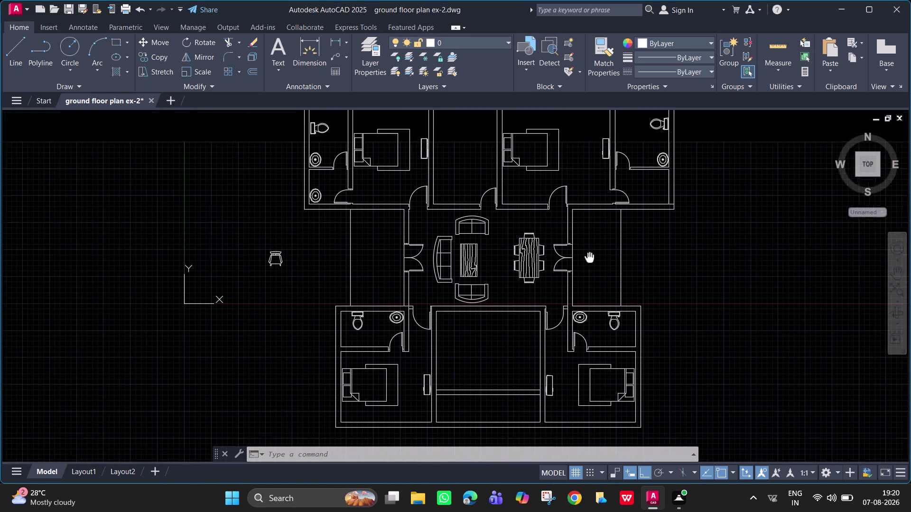
middle_drag(589, 261, 571, 271)
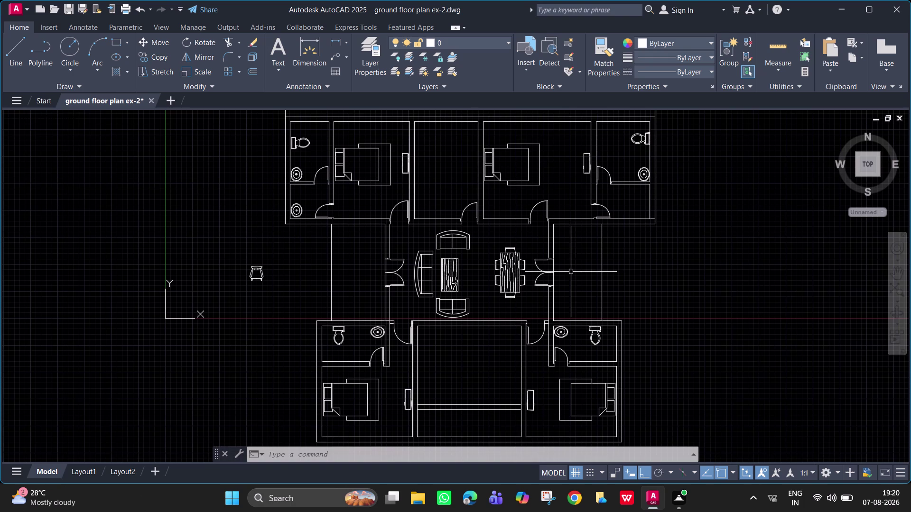
middle_click(571, 271)
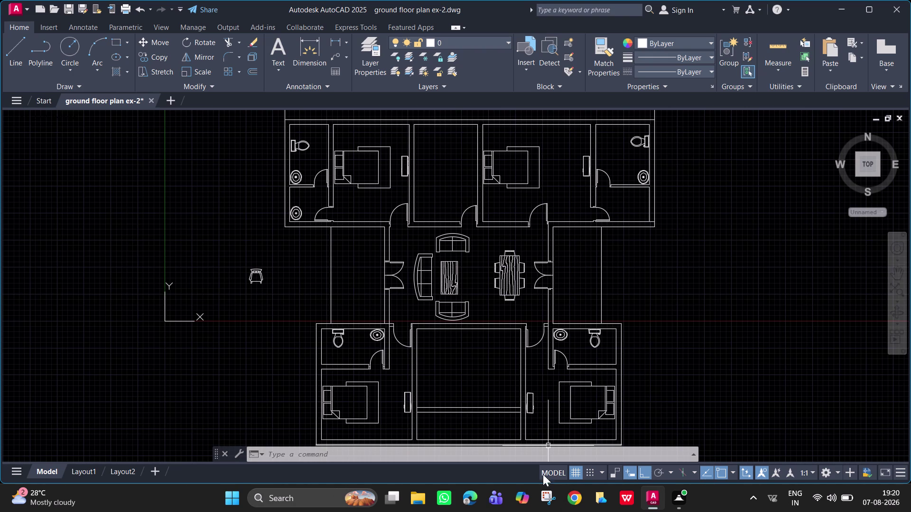
click(495, 412)
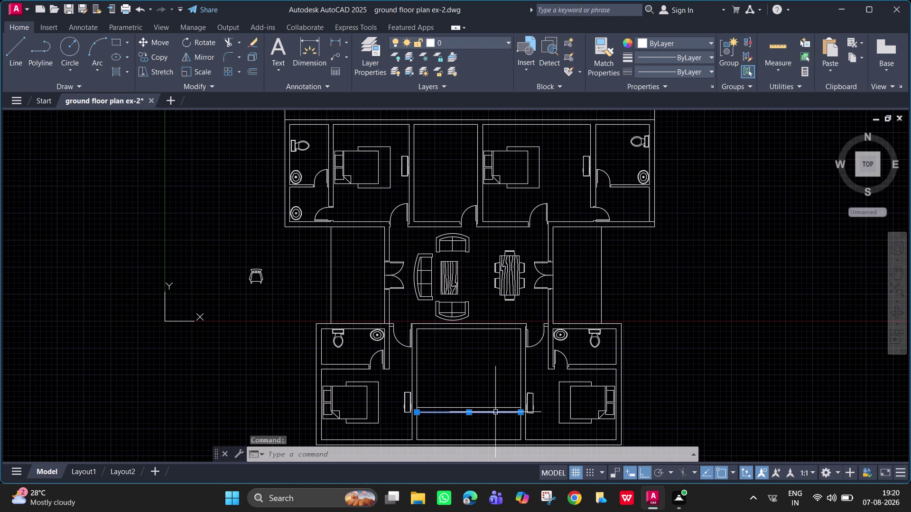
Clear the current input and zoom in on the lower rooms.
key(BackSpace)
key(Delete)
scroll(up, 3)
middle_drag(495, 412, 531, 301)
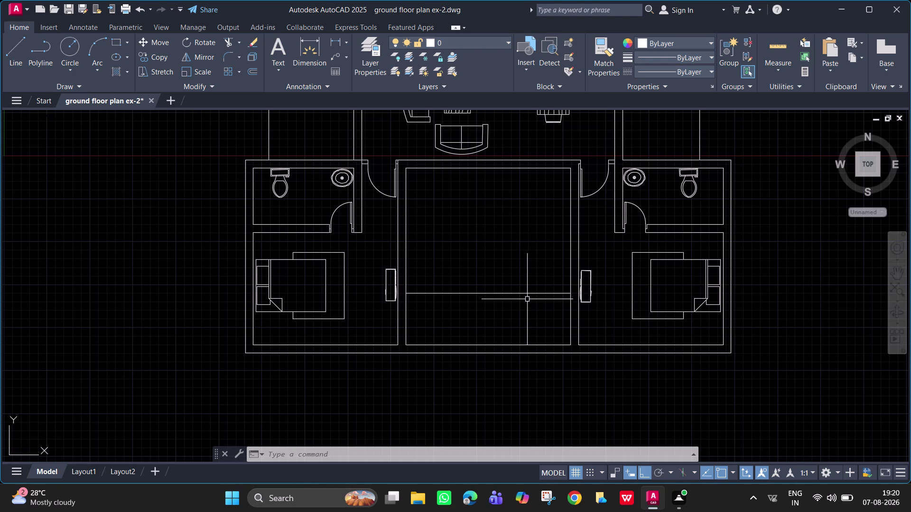
Copy the lower central room's line as a 5-item array with 300 spacing.
click(527, 293)
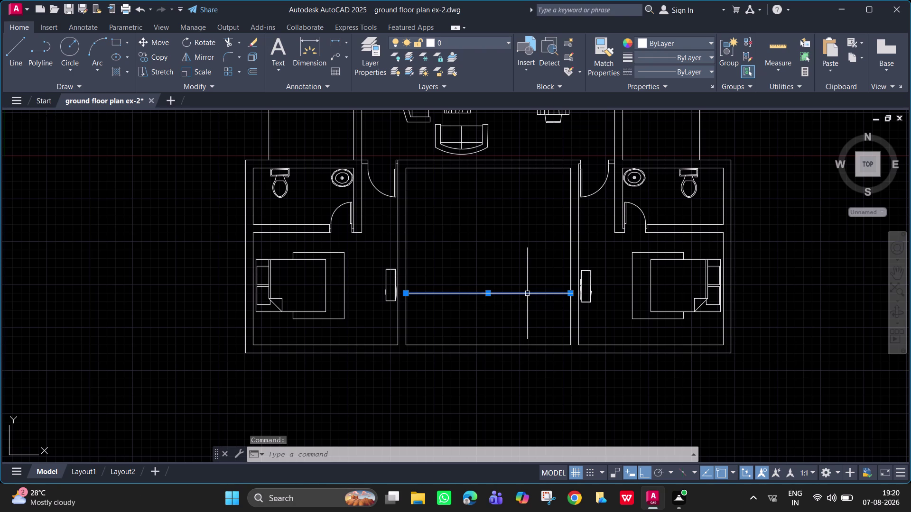
text(co)
key(space)
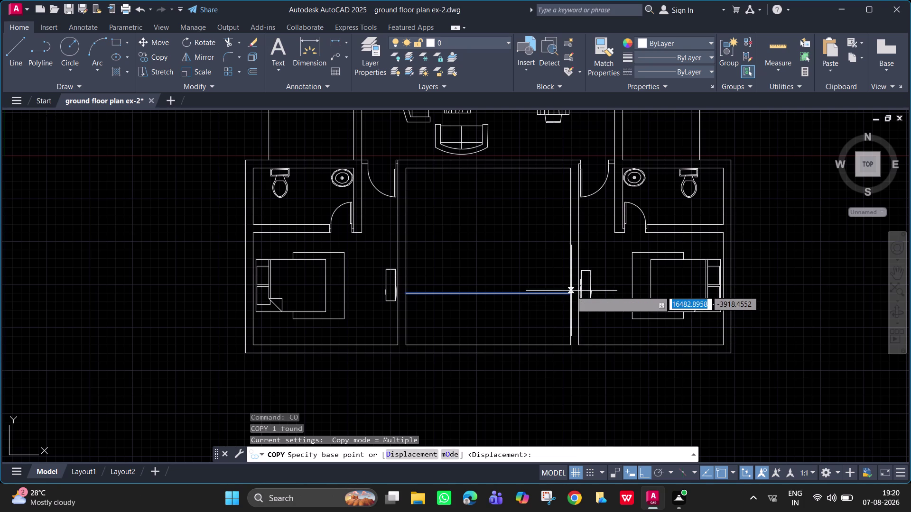
click(570, 296)
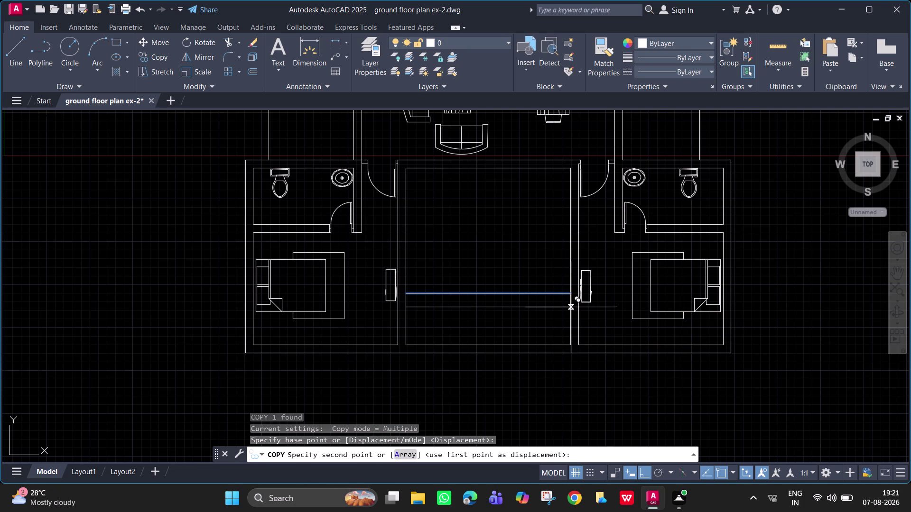
key(a)
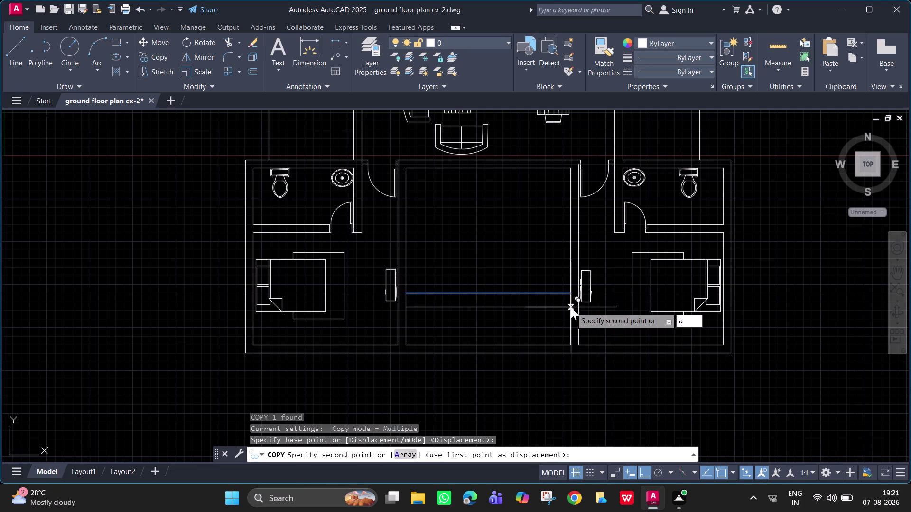
key(Return)
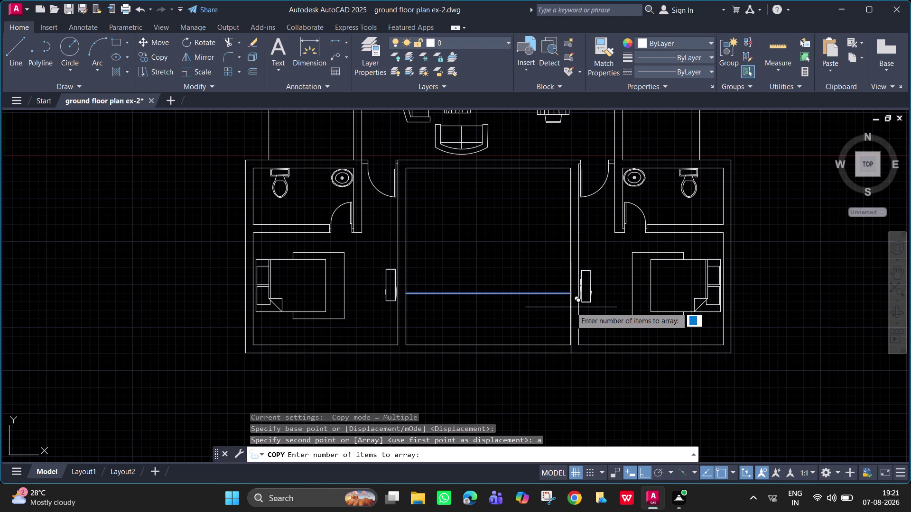
key(5)
key(Return)
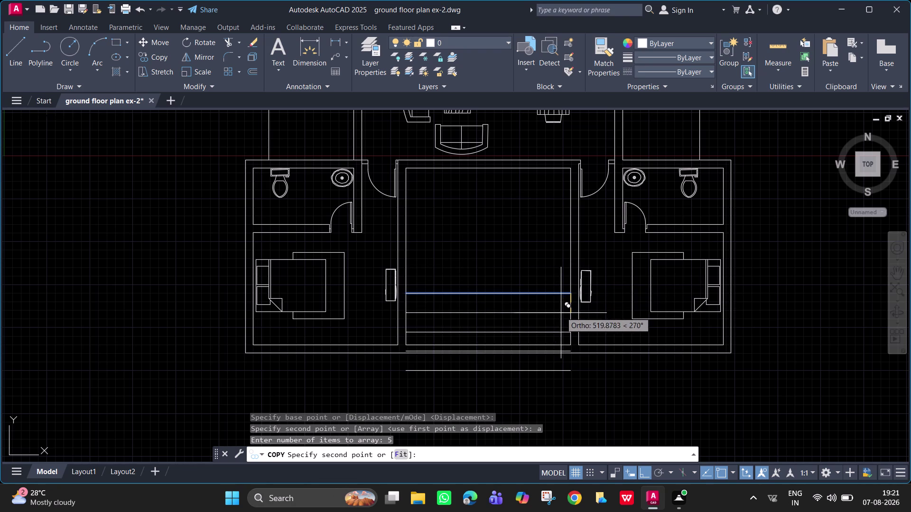
text(30)
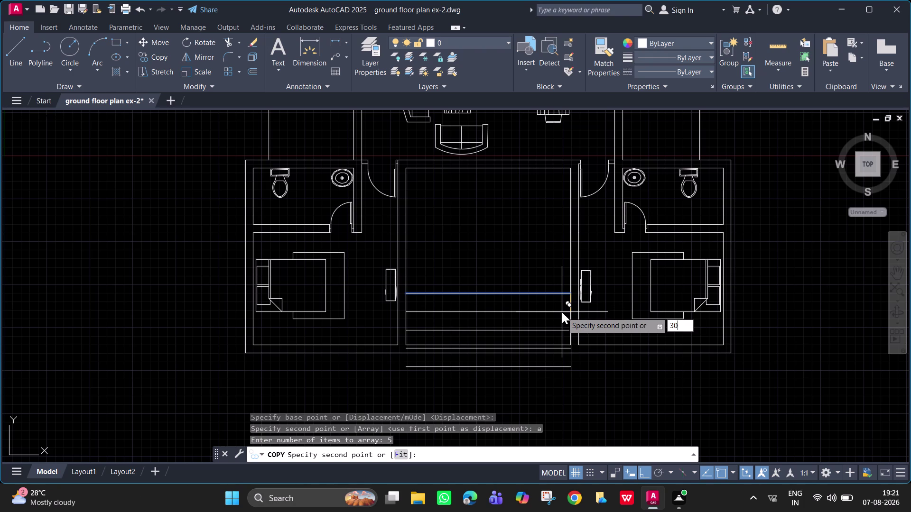
text(0)
key(Return)
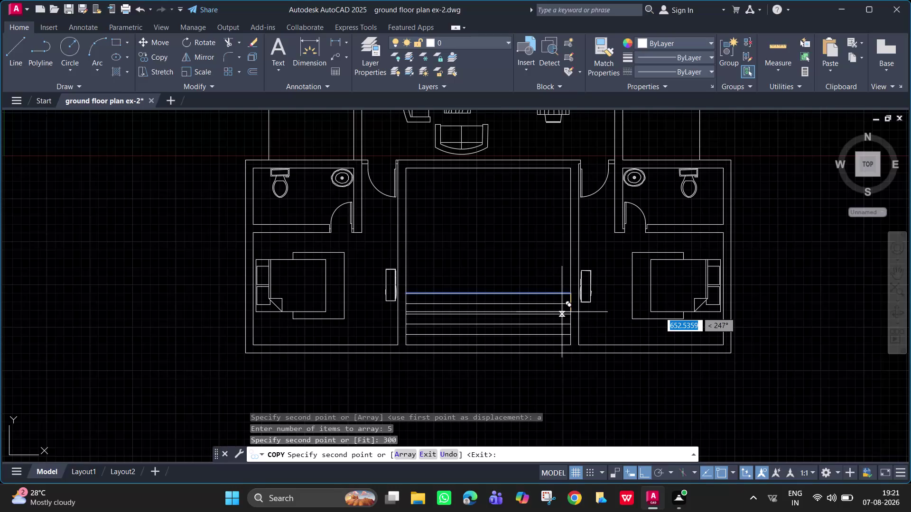
key(Escape)
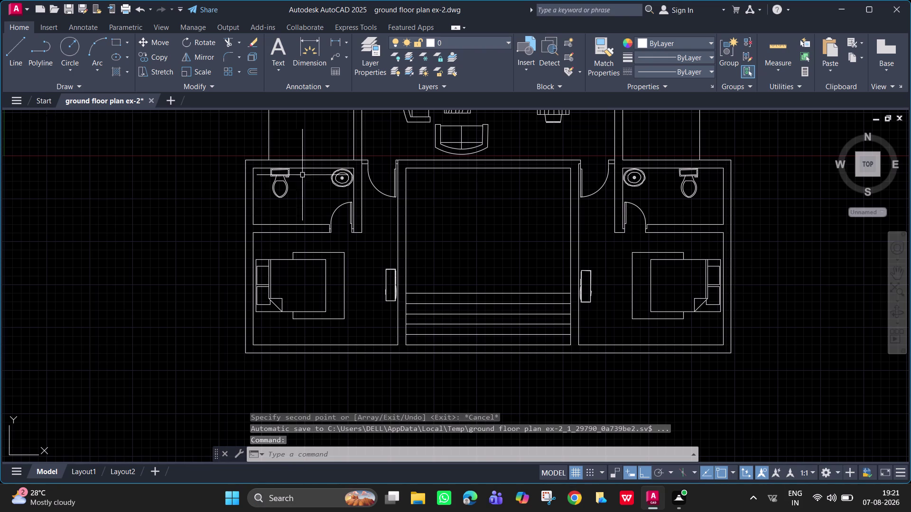
scroll(down, 3)
middle_drag(489, 232, 483, 325)
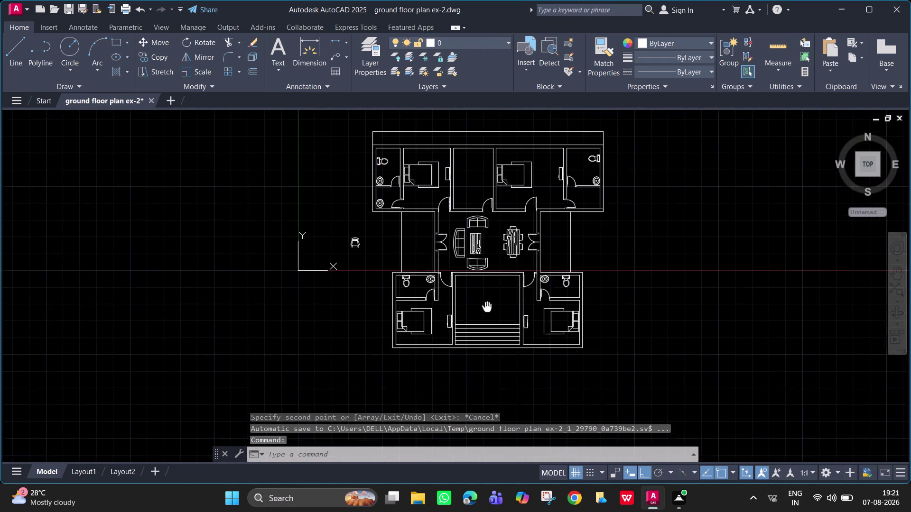
middle_drag(483, 325, 471, 303)
scroll(up, 3)
middle_drag(471, 303, 469, 329)
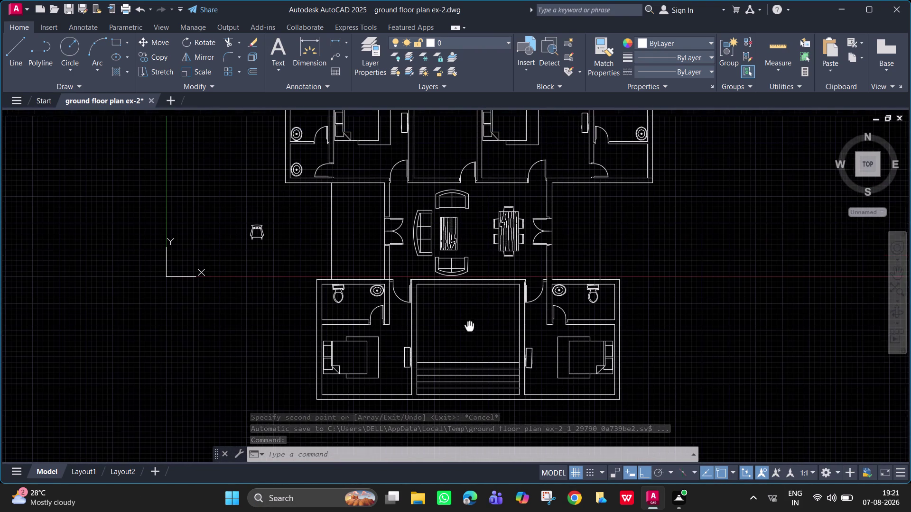
middle_drag(469, 329, 464, 361)
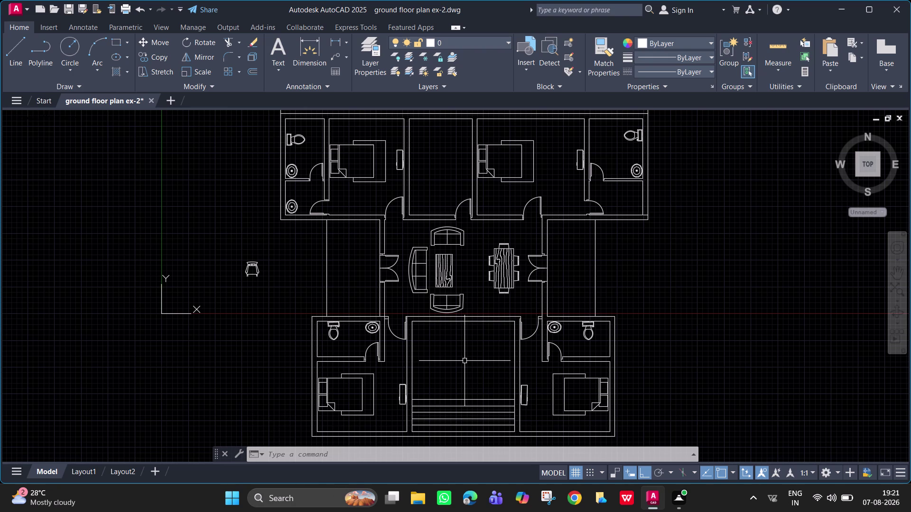
middle_drag(464, 361, 526, 247)
middle_click(526, 248)
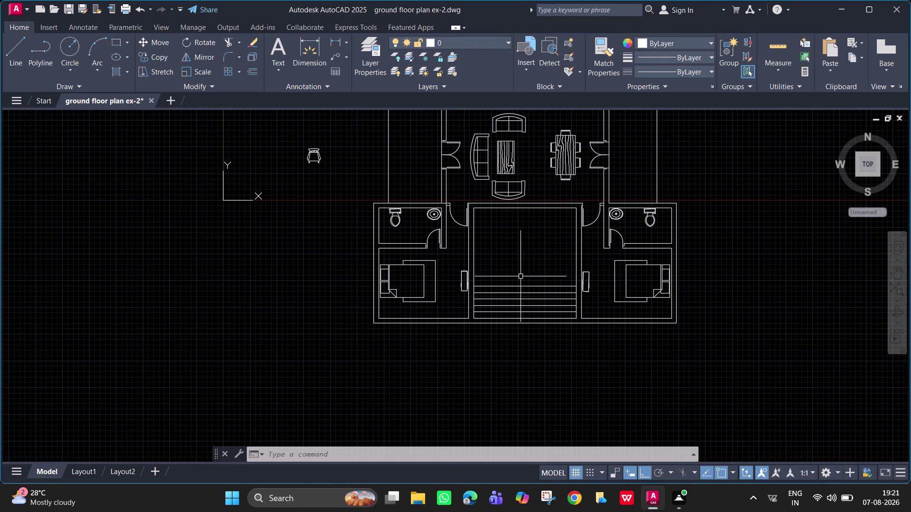
scroll(up, 3)
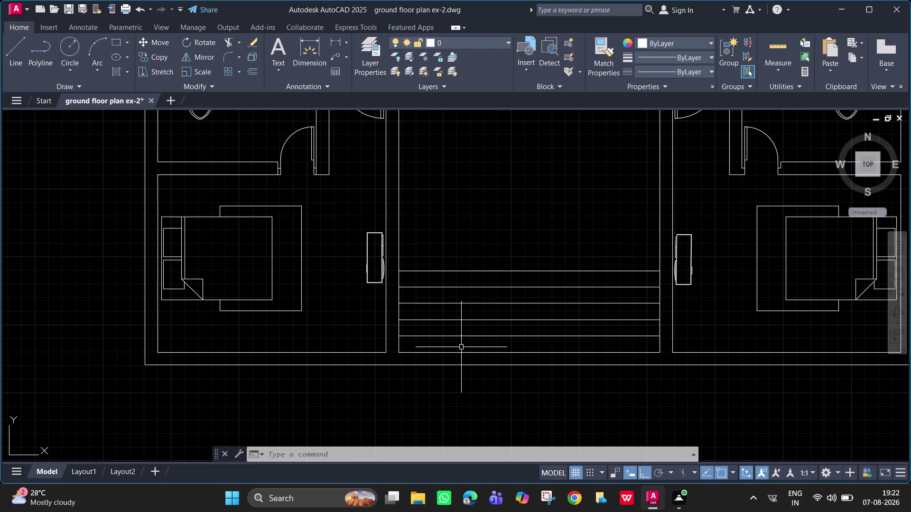
Extend the stair room's left wall line and the line below the lowest tread.
text(edx)
key(space)
key(Escape)
text(e)
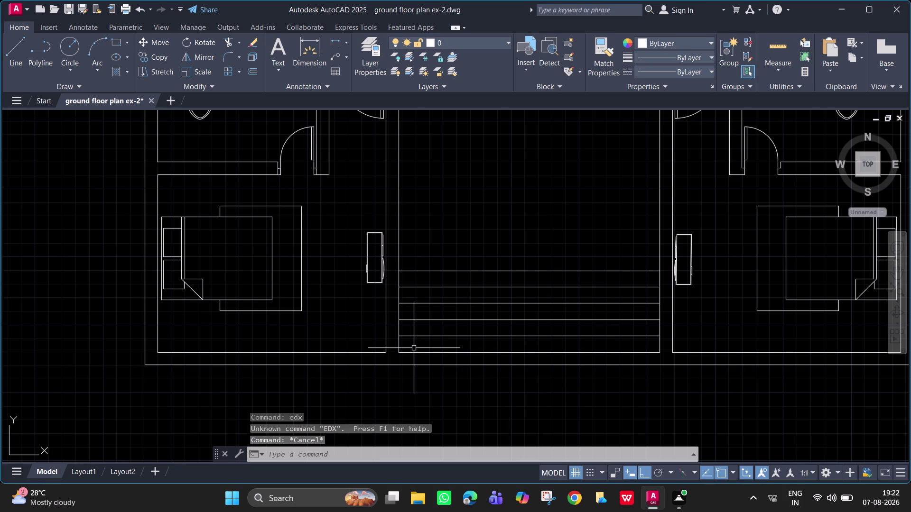
text(x)
key(space)
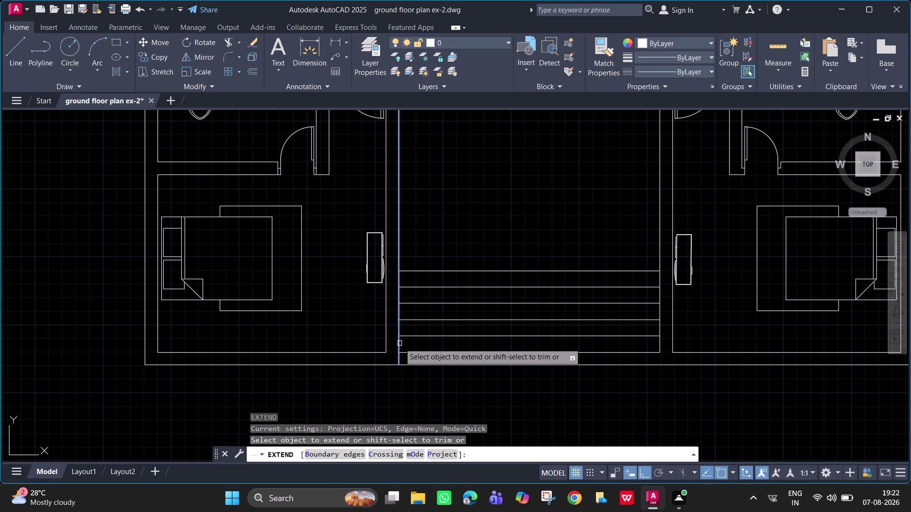
click(399, 344)
click(661, 344)
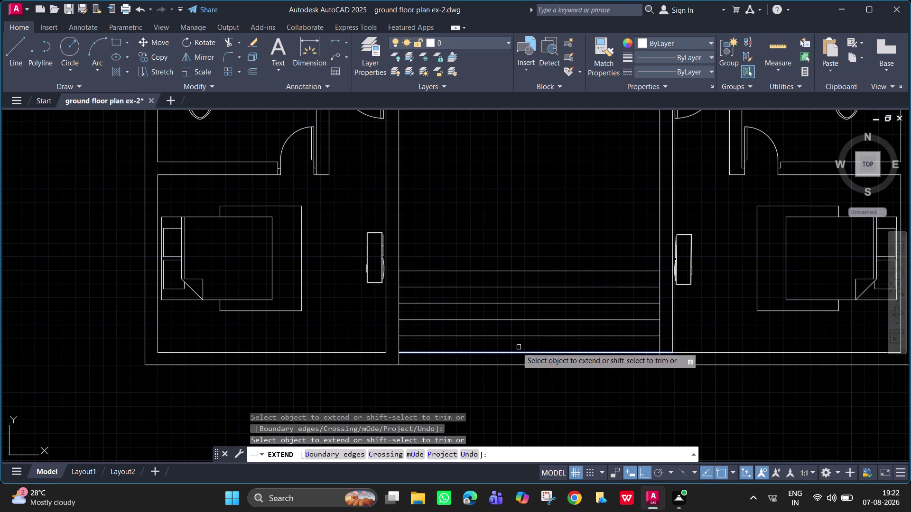
key(Escape)
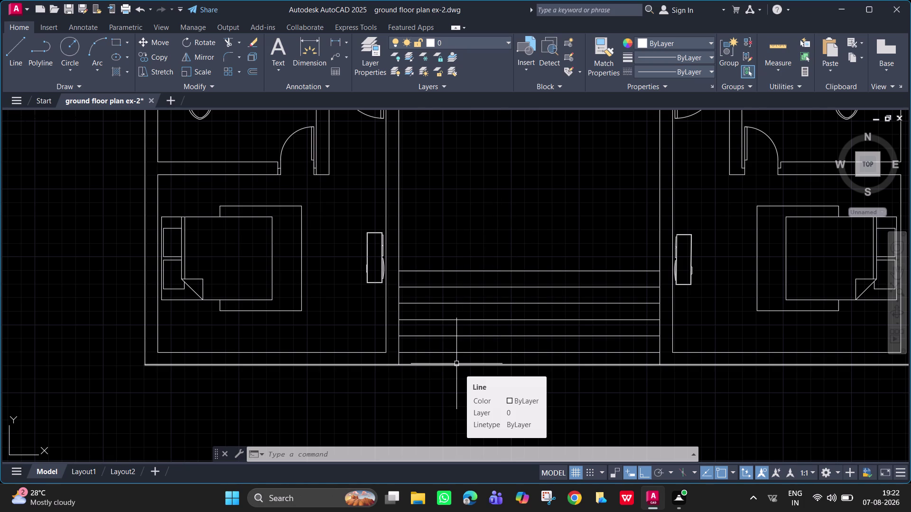
Pan to show the whole lower central room and start a linear dimension.
middle_drag(497, 213, 499, 229)
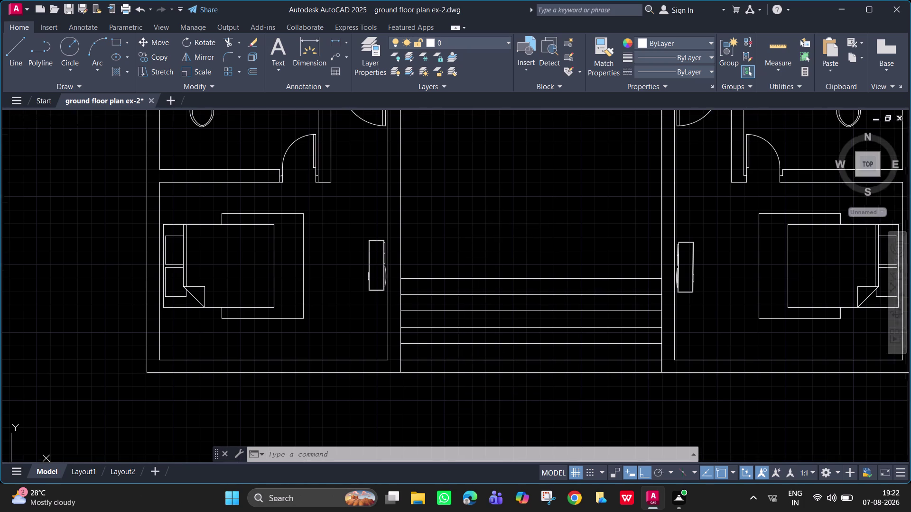
middle_drag(500, 228, 494, 277)
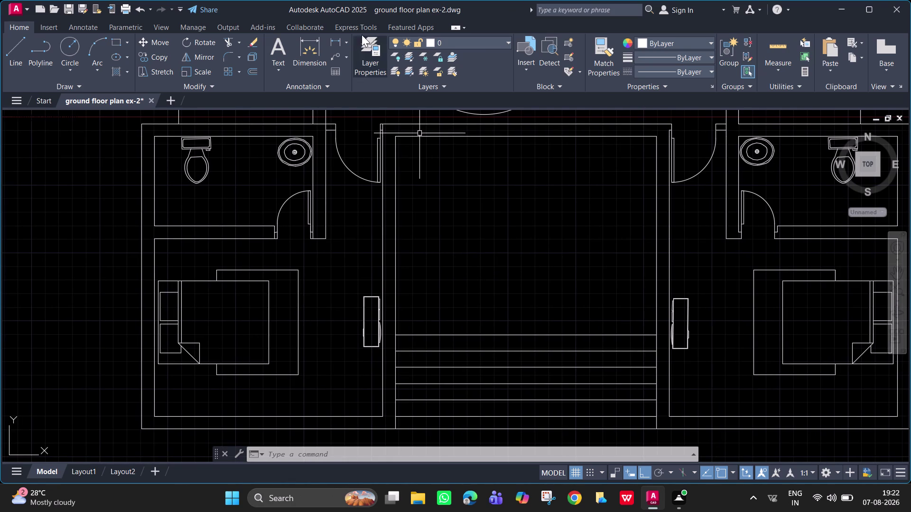
click(333, 44)
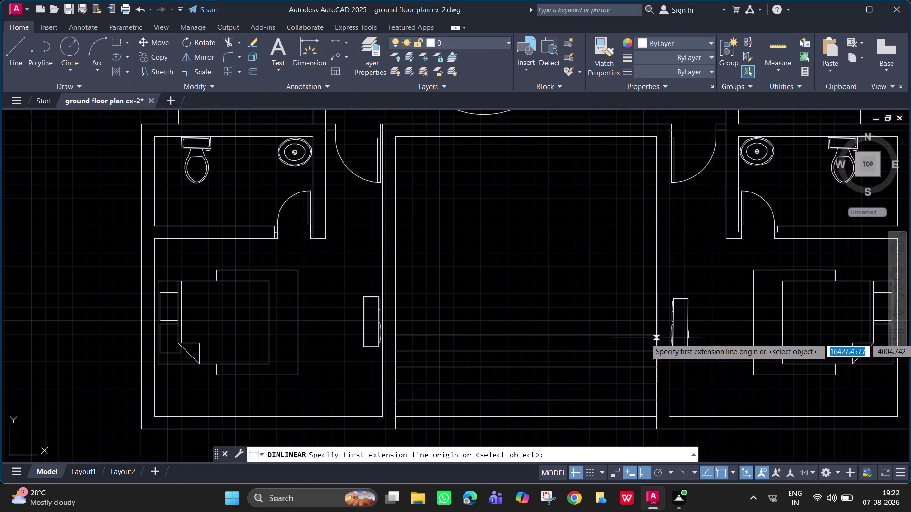
Dimension the 300 spacing between two adjacent stair tread lines.
click(657, 336)
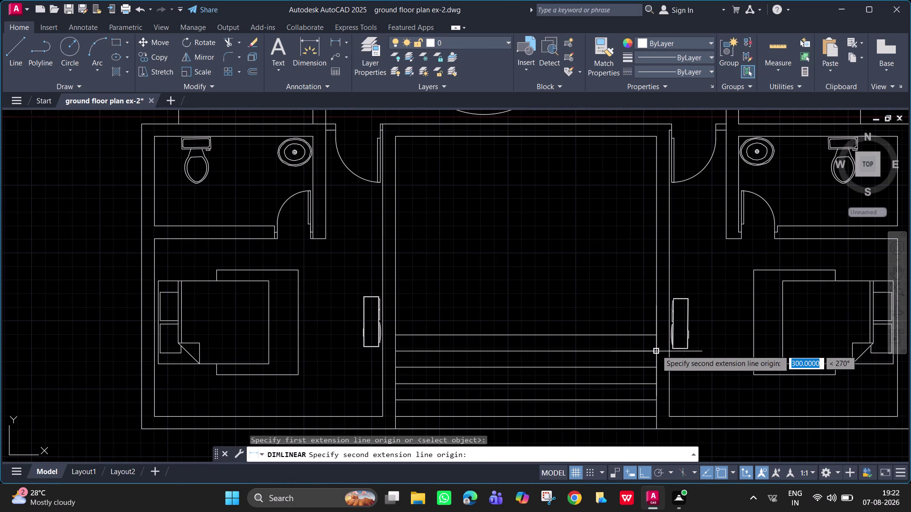
click(656, 350)
click(651, 349)
scroll(up, 3)
scroll(up, 3)
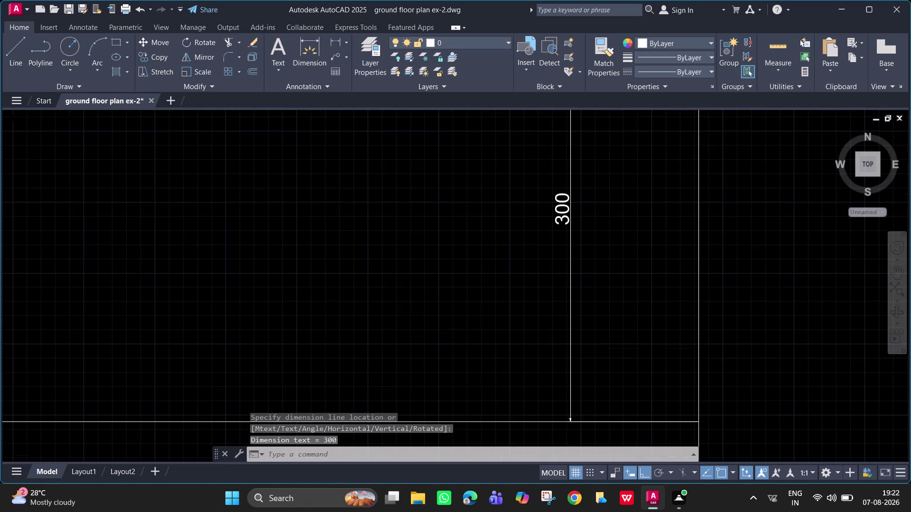
scroll(down, 3)
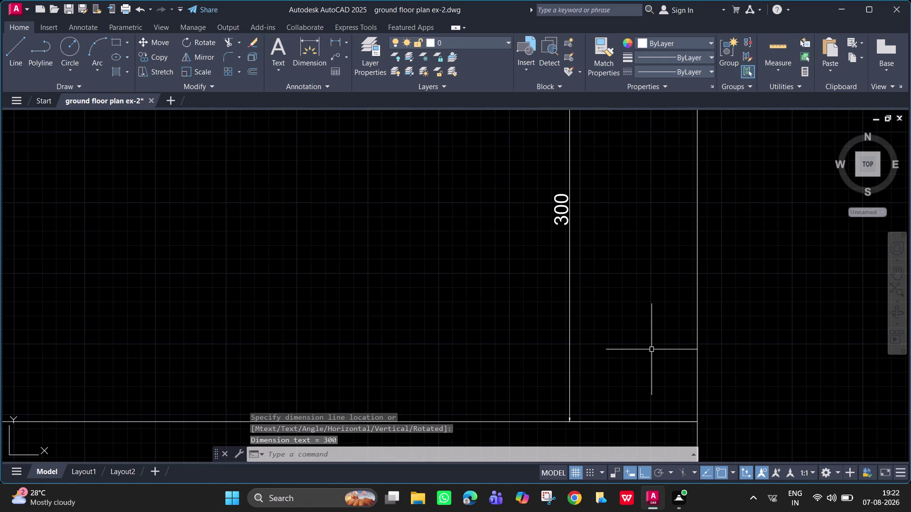